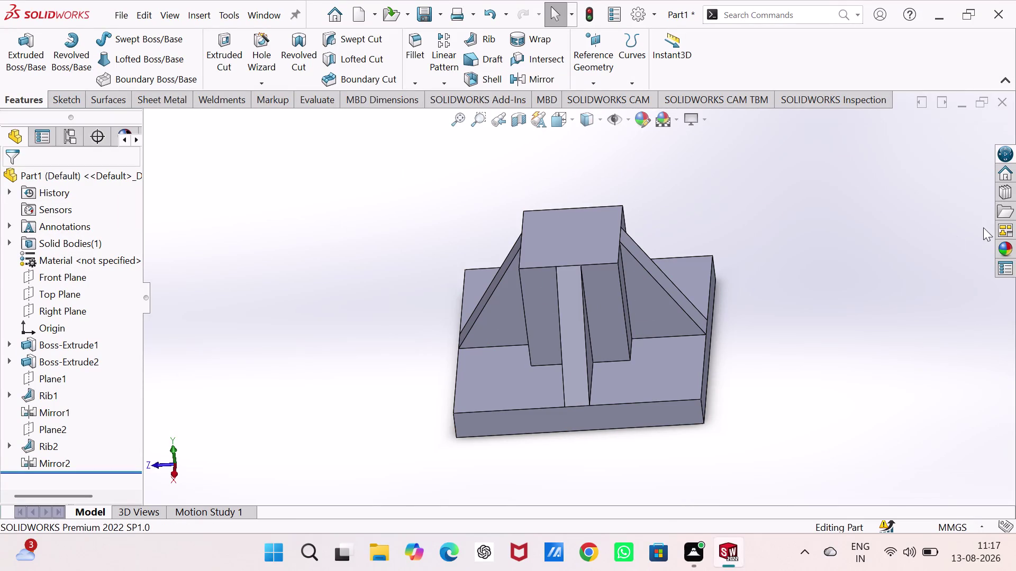
Drag the shiny galvanized metal appearance from Appearances > Metal onto the block and apply it to the whole part.
click(1002, 245)
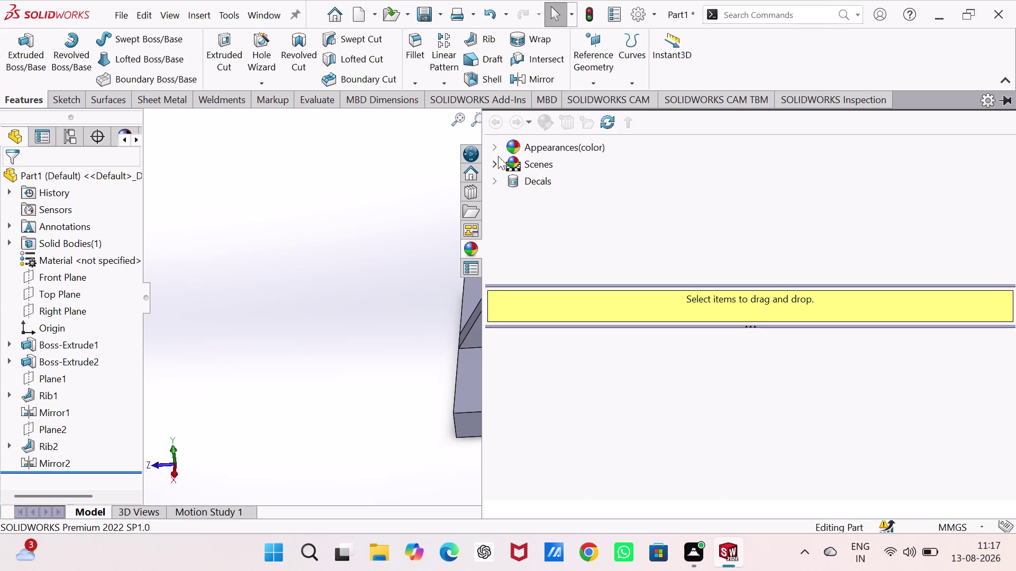
click(496, 147)
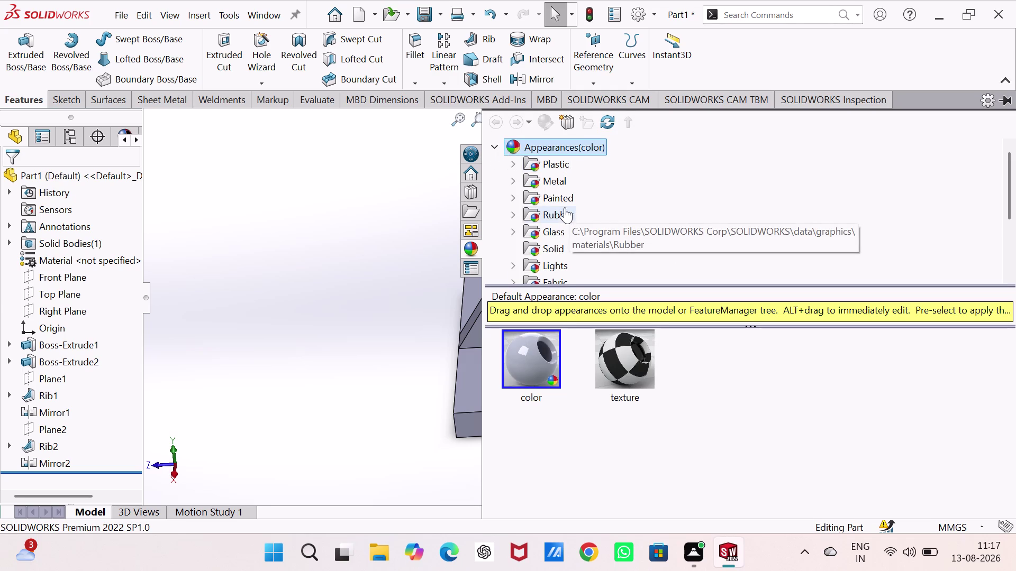
click(560, 186)
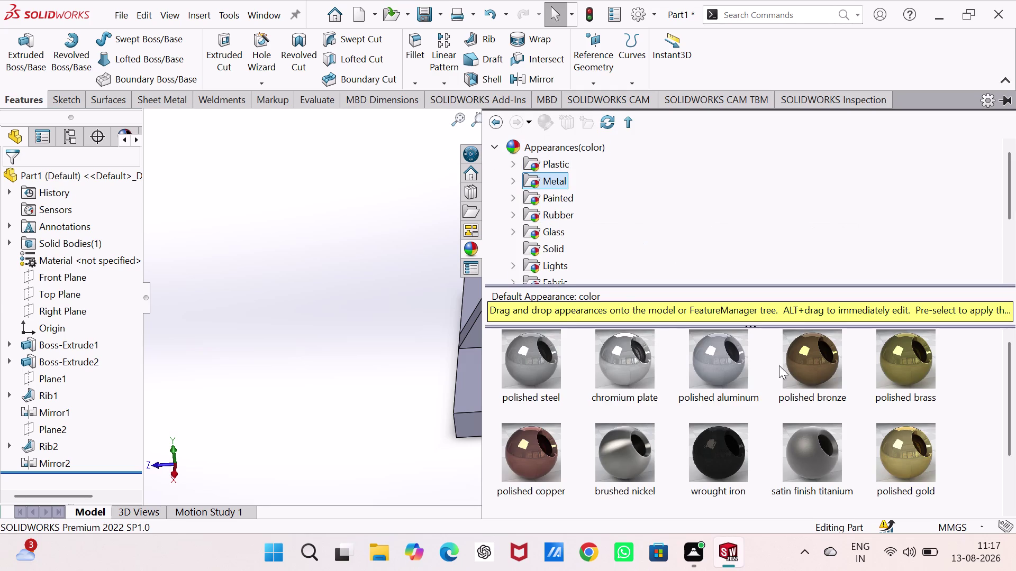
scroll(down, 3)
scroll(down, 3)
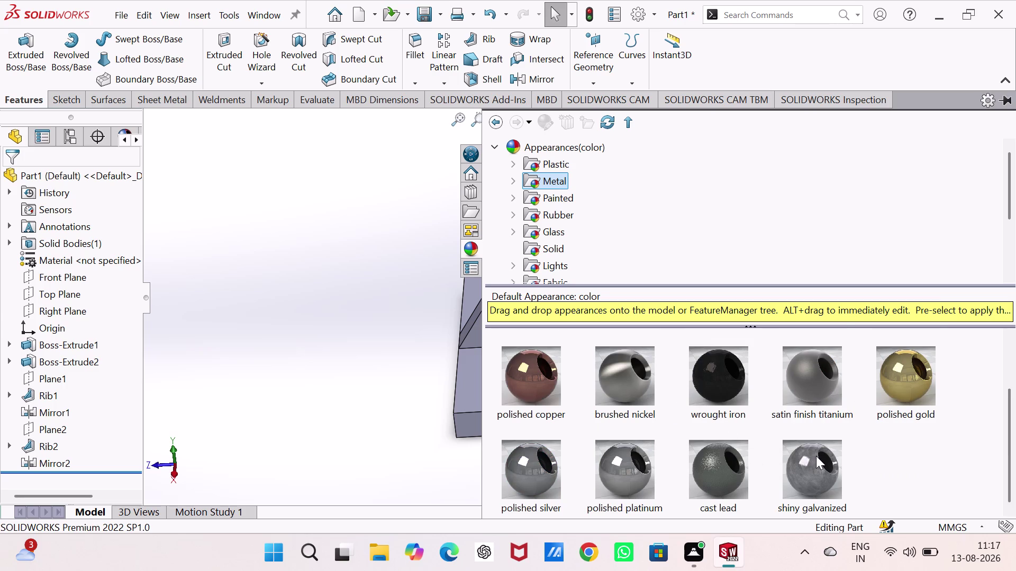
drag(815, 456, 521, 314)
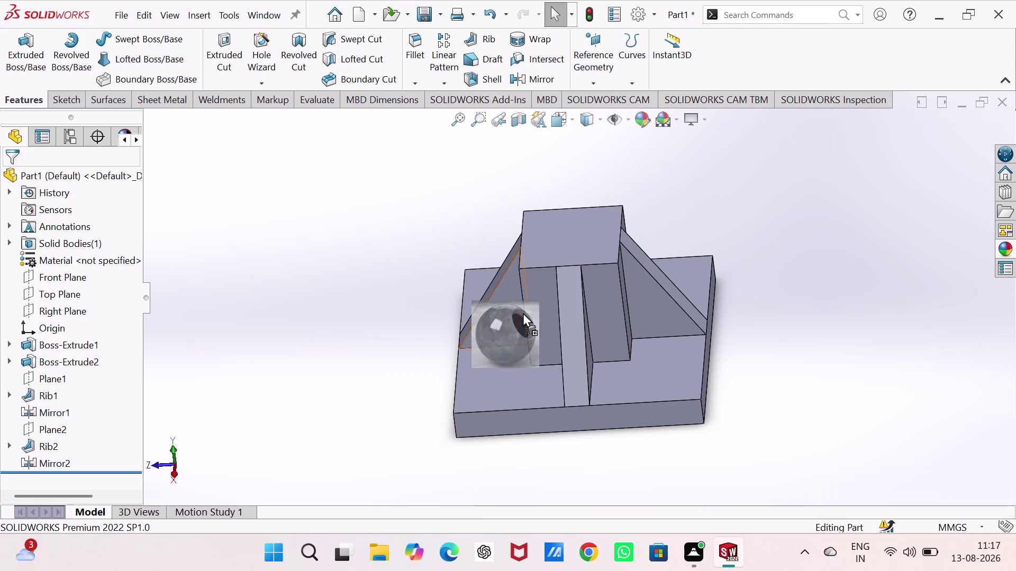
drag(522, 314, 580, 221)
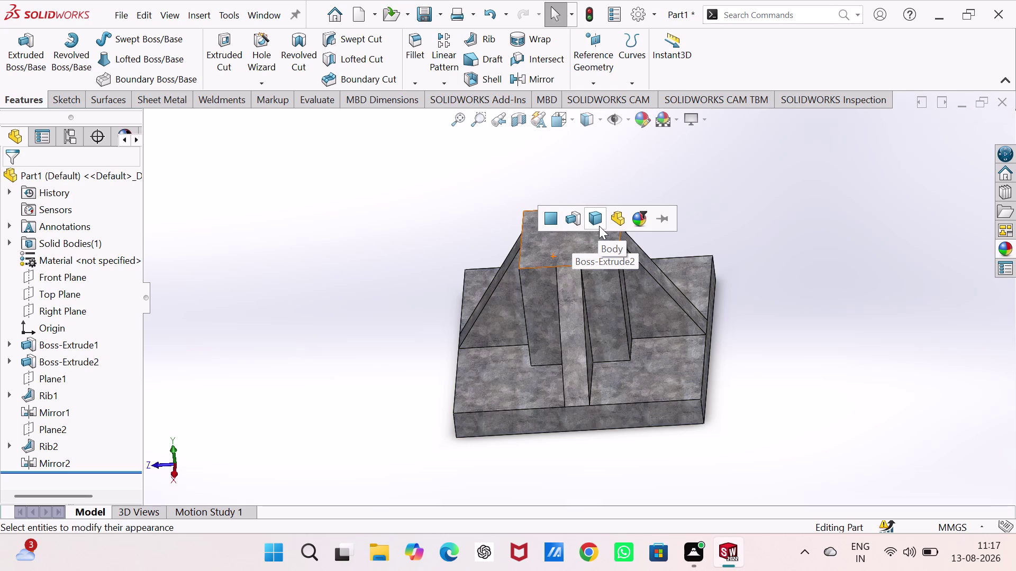
click(599, 226)
click(338, 243)
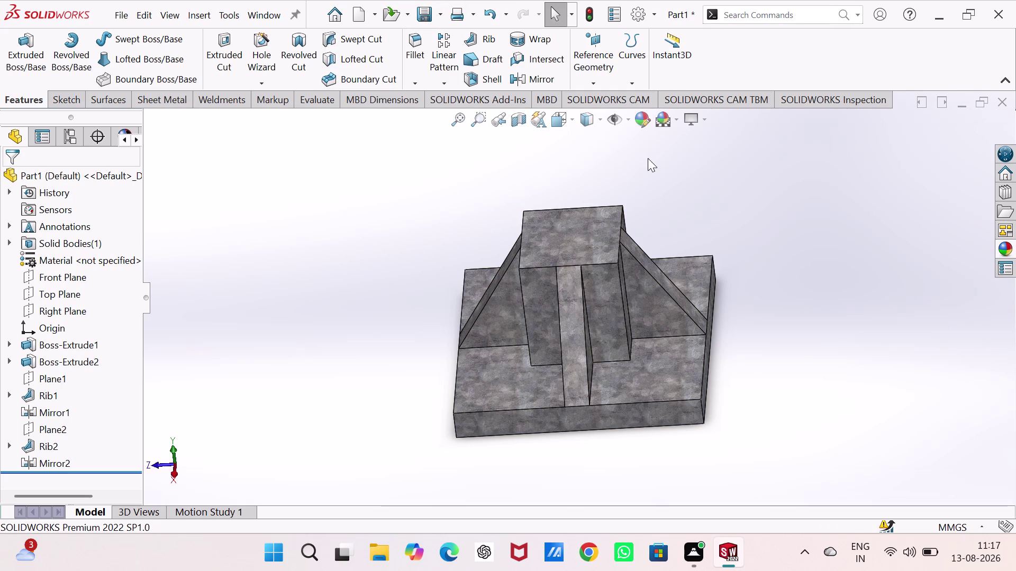
click(638, 117)
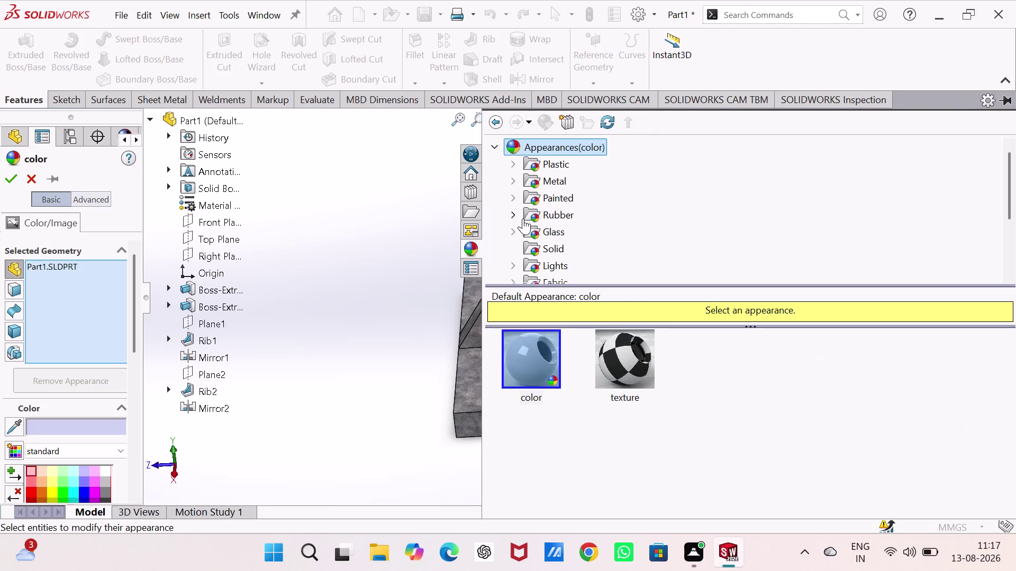
click(53, 483)
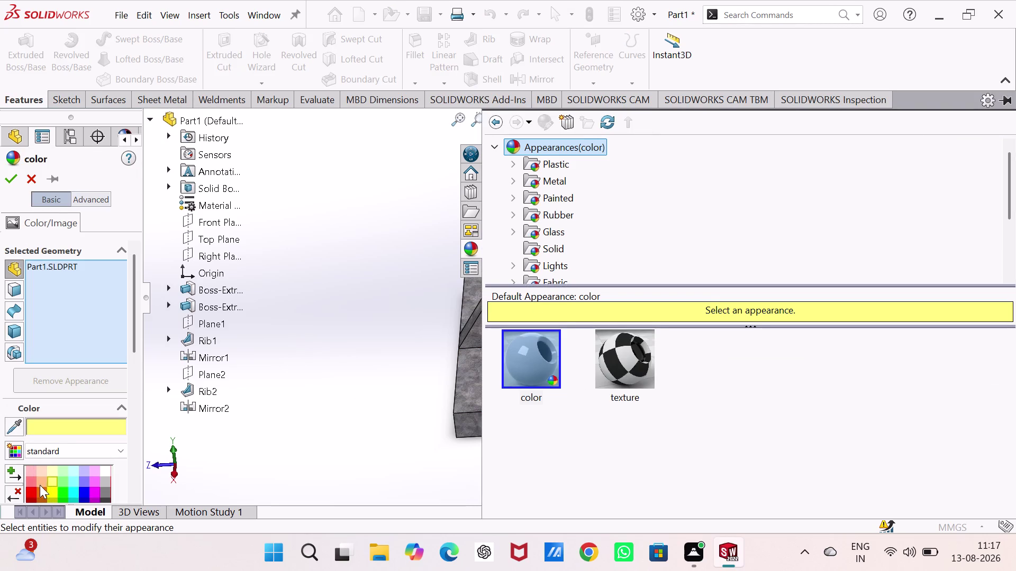
click(40, 493)
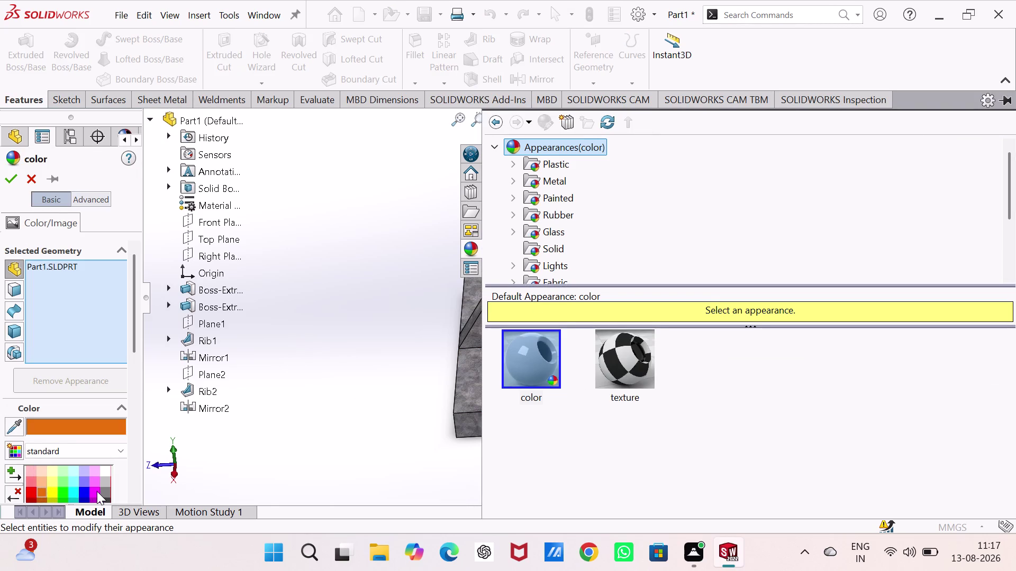
click(97, 492)
click(62, 491)
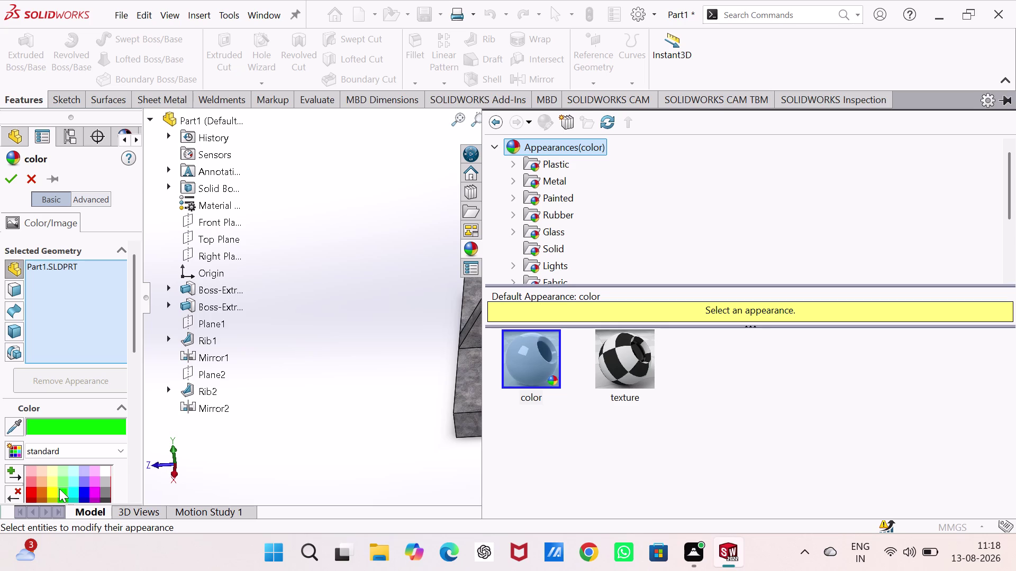
scroll(down, 3)
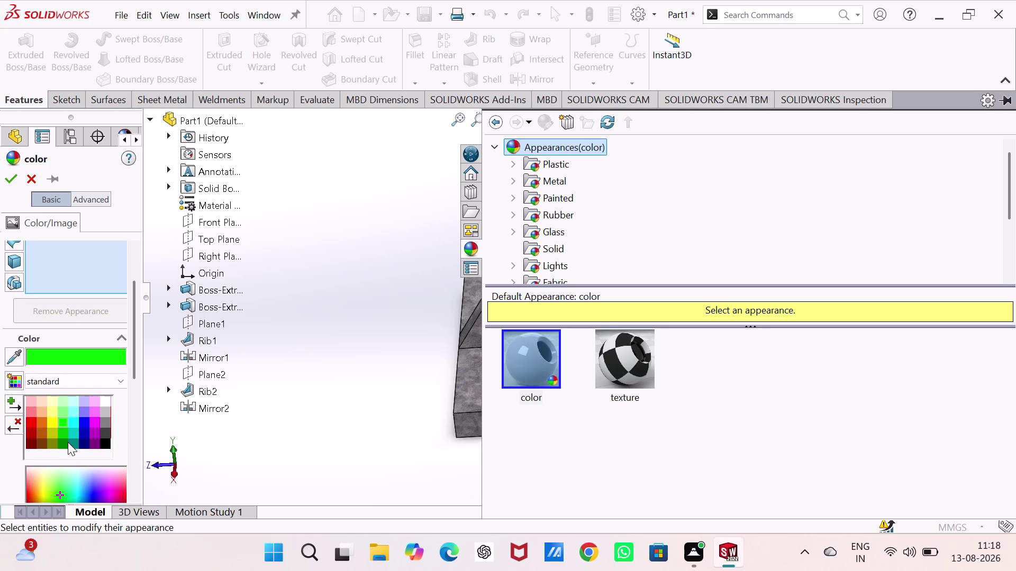
click(49, 435)
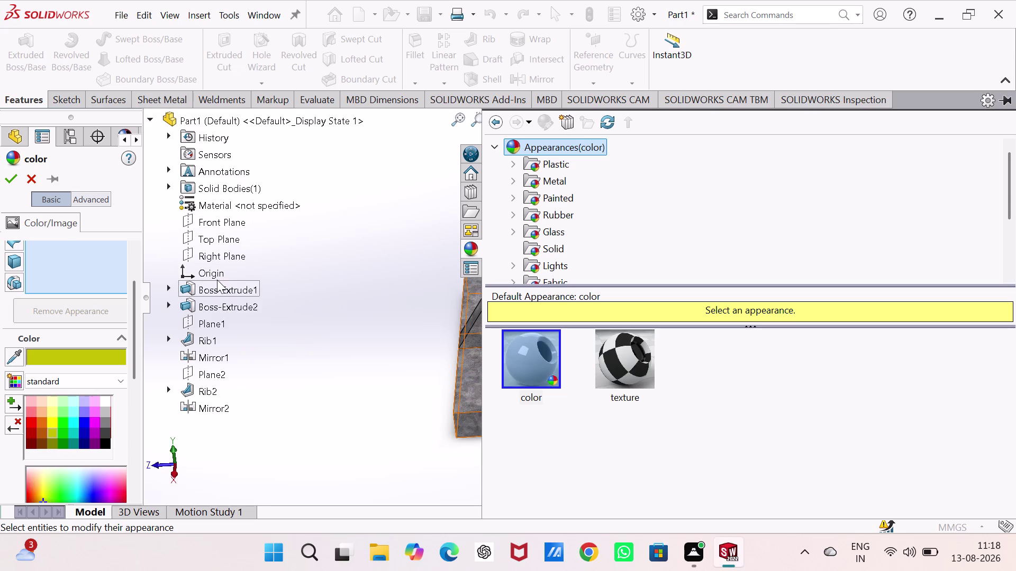
click(206, 120)
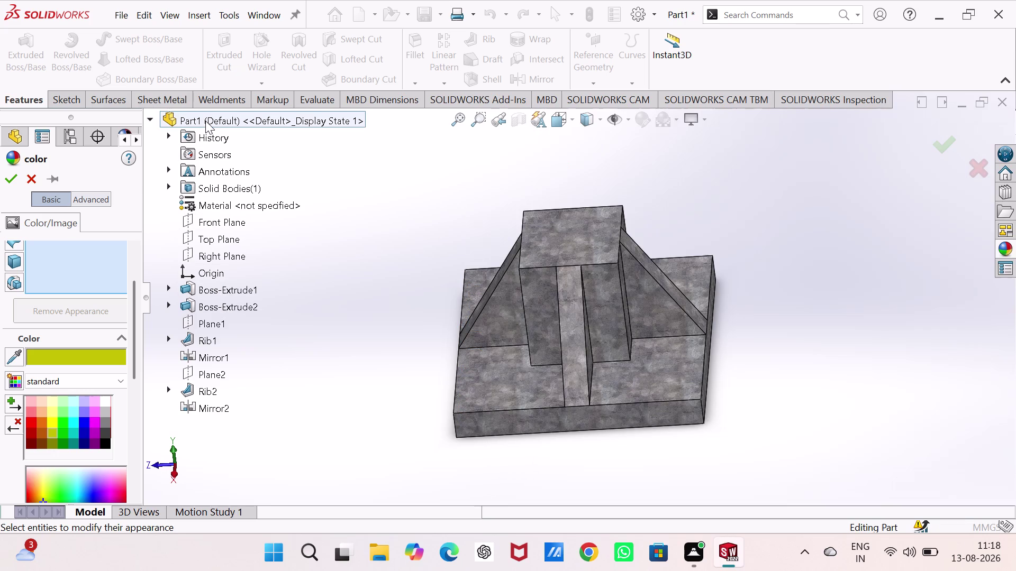
click(9, 181)
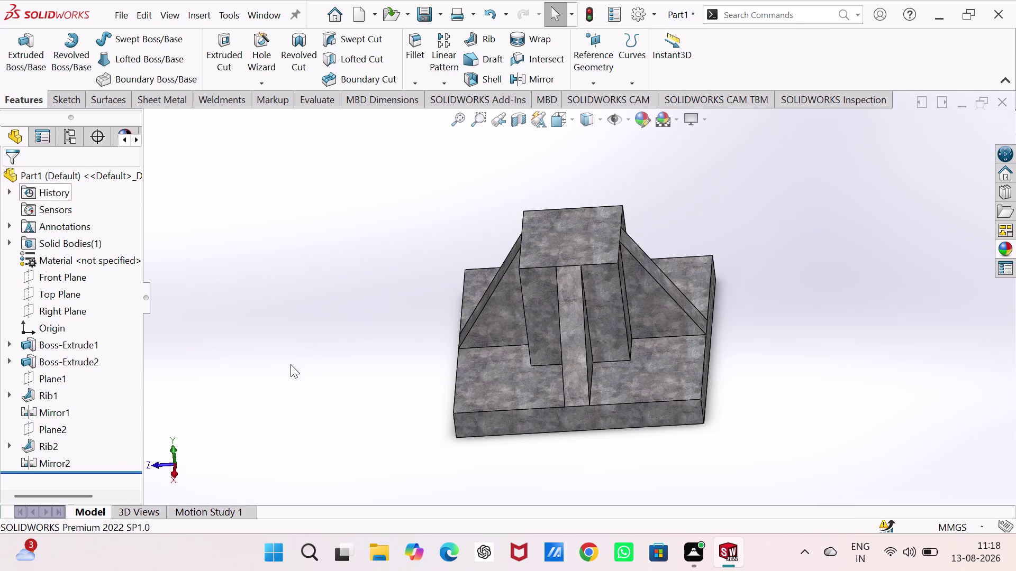
scroll(down, 3)
scroll(up, 3)
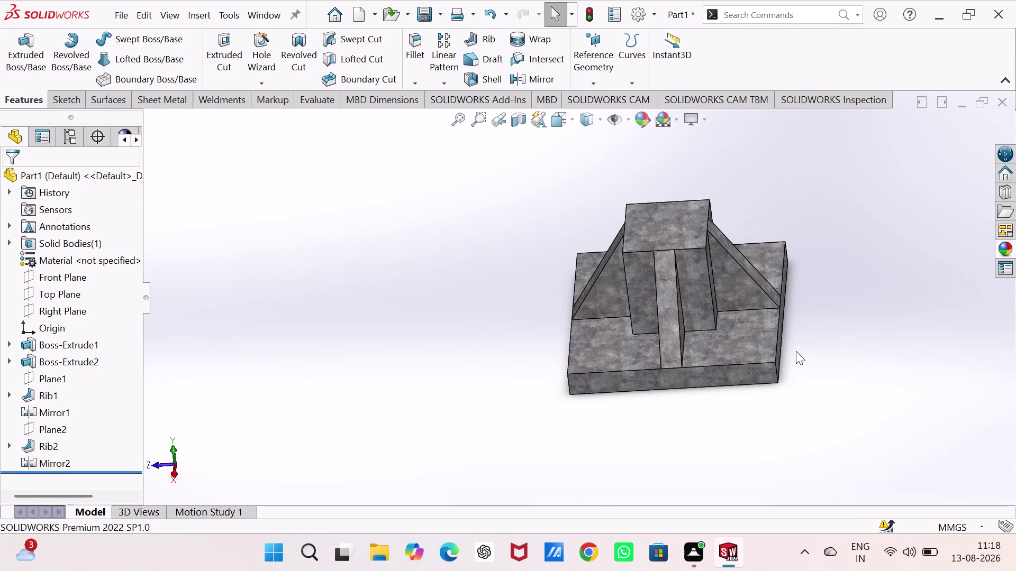
middle_drag(796, 351, 710, 300)
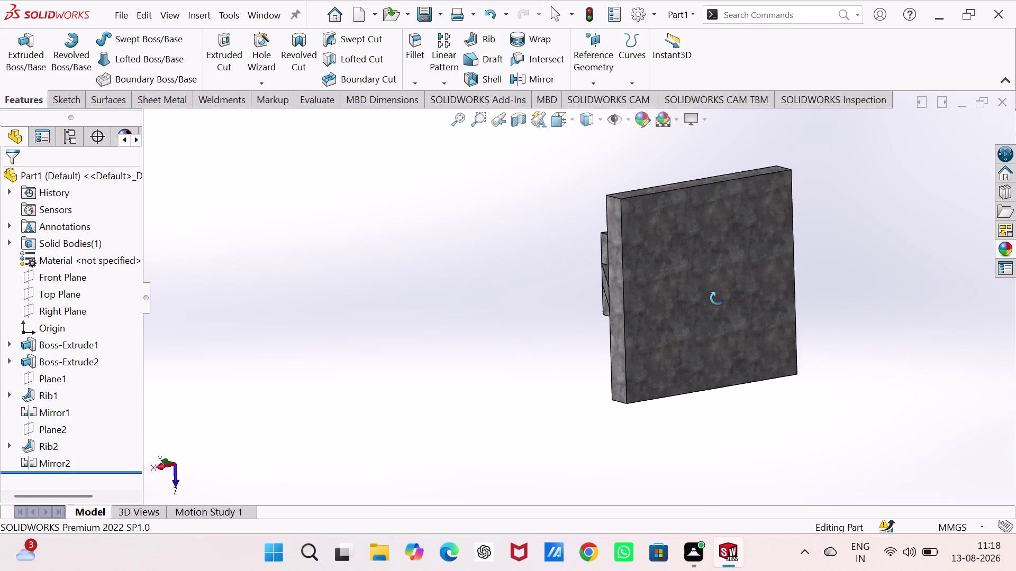
middle_drag(710, 300, 872, 241)
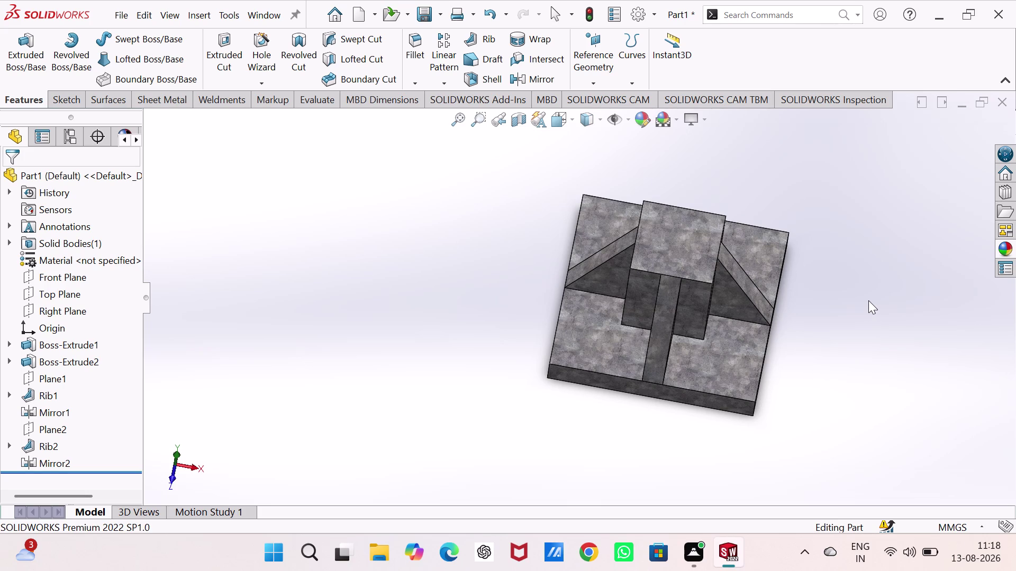
key(ctrl+s)
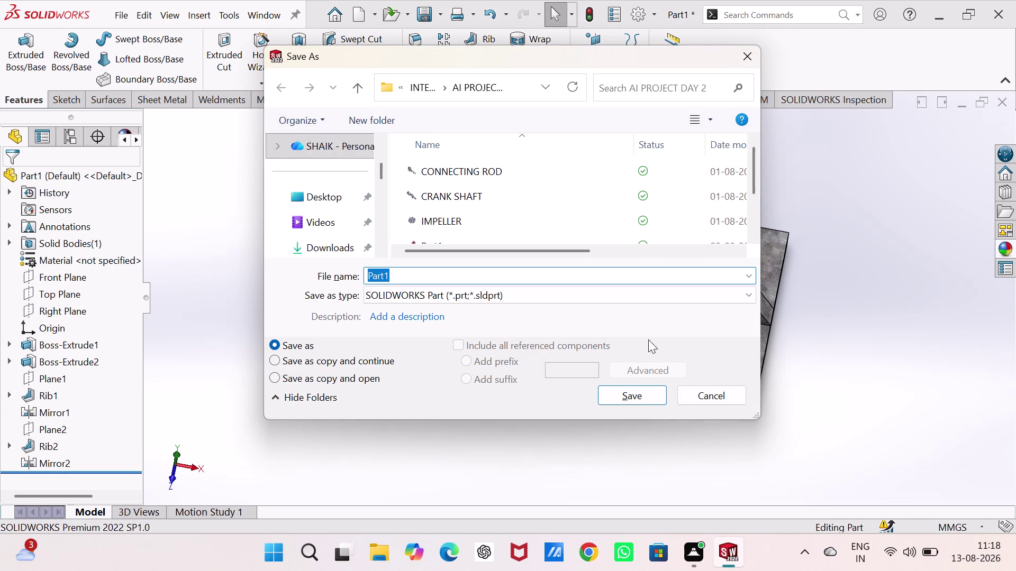
Browse the Save As dialog to the Desktop and create a new folder there.
scroll(down, 3)
scroll(down, 3)
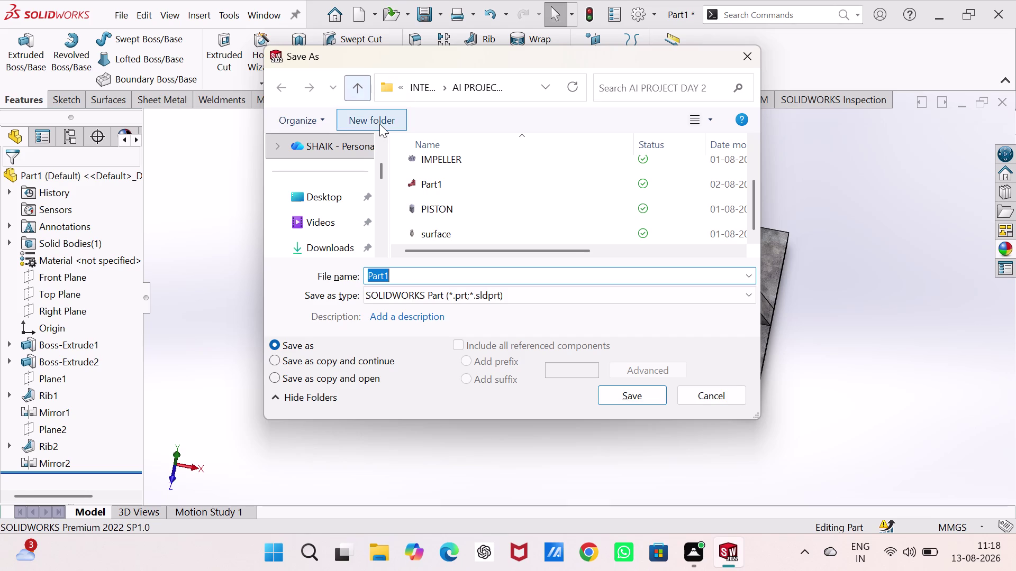
click(310, 194)
scroll(down, 3)
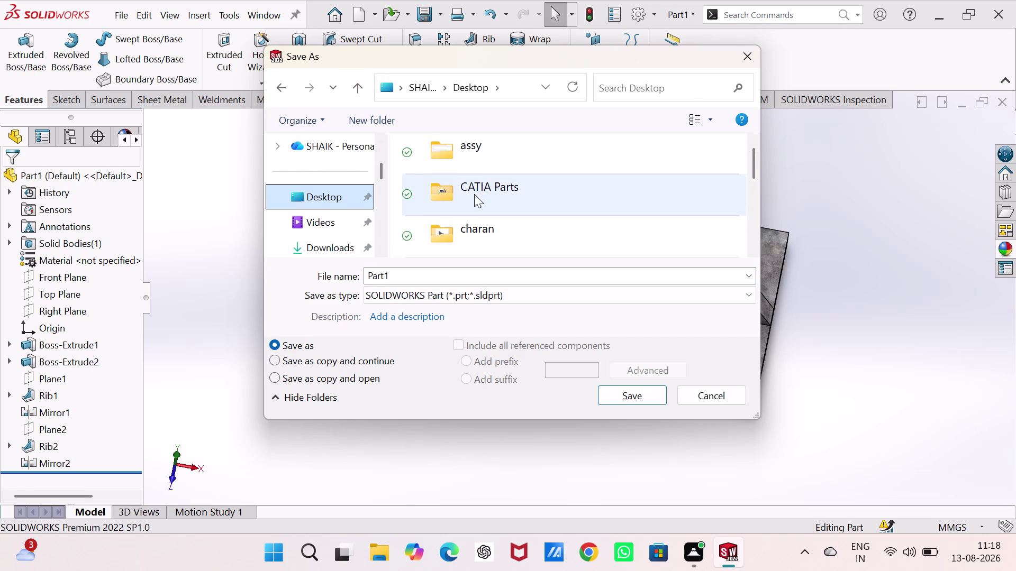
scroll(down, 3)
scroll(down, 3)
scroll(up, 3)
scroll(up, 3)
scroll(up, 3)
click(376, 117)
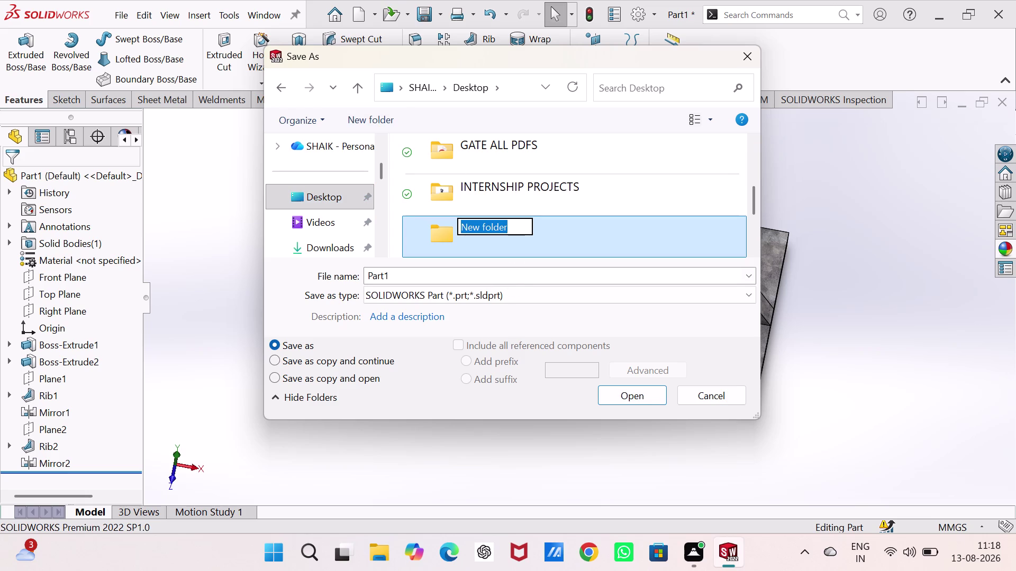
Name the new folder 'INTERN PROJRCTS' and open it as the save location.
text(IN)
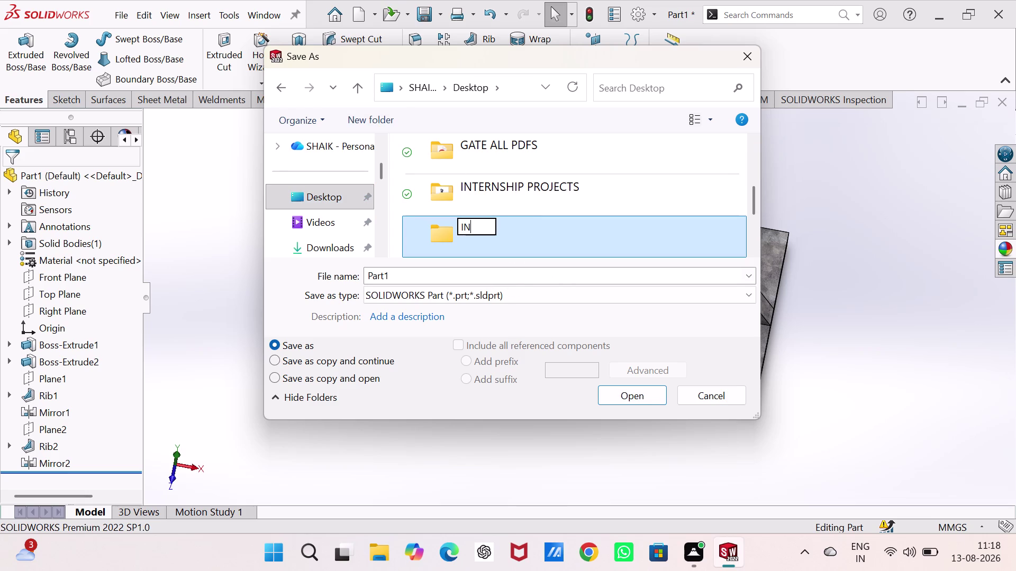
text(TR)
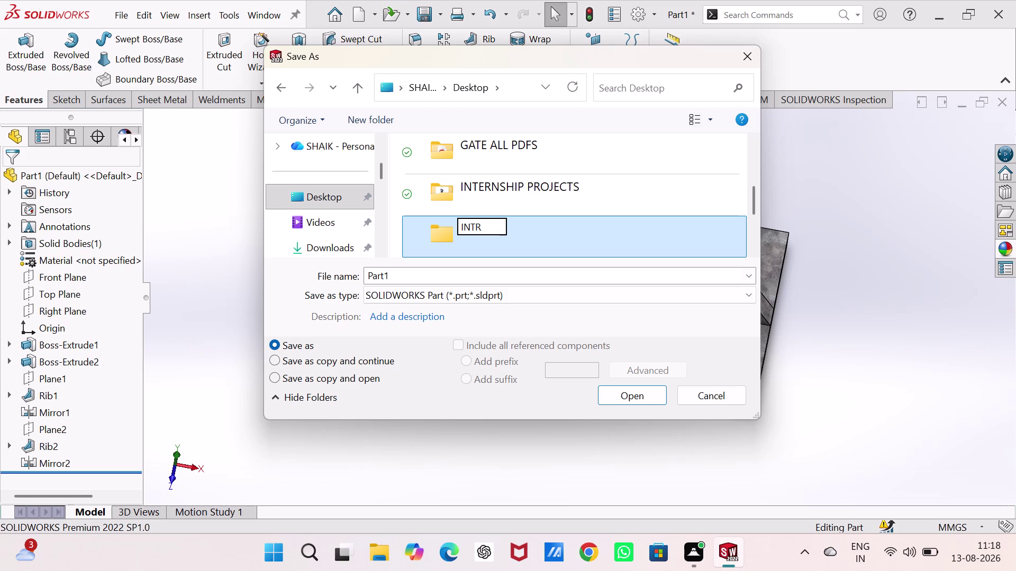
key(BackSpace)
text(ERN)
key(space)
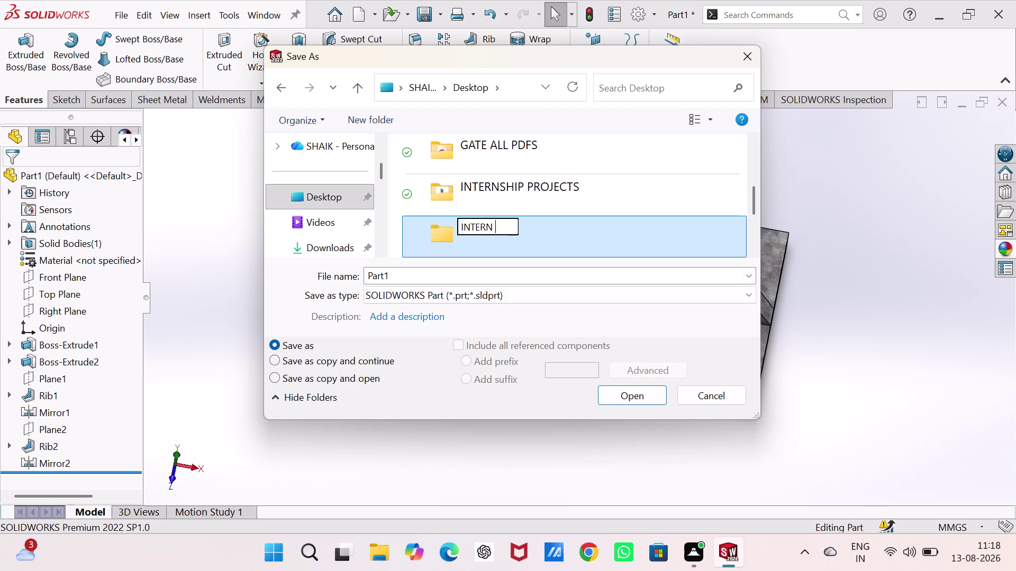
key(p)
text(R)
text(O)
text(JRC)
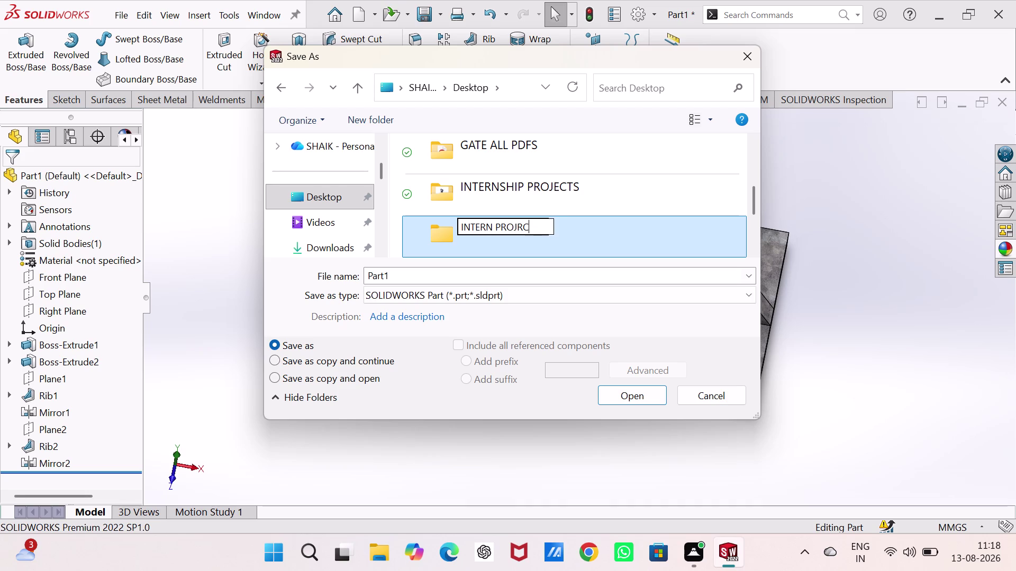
text(TS)
key(Return)
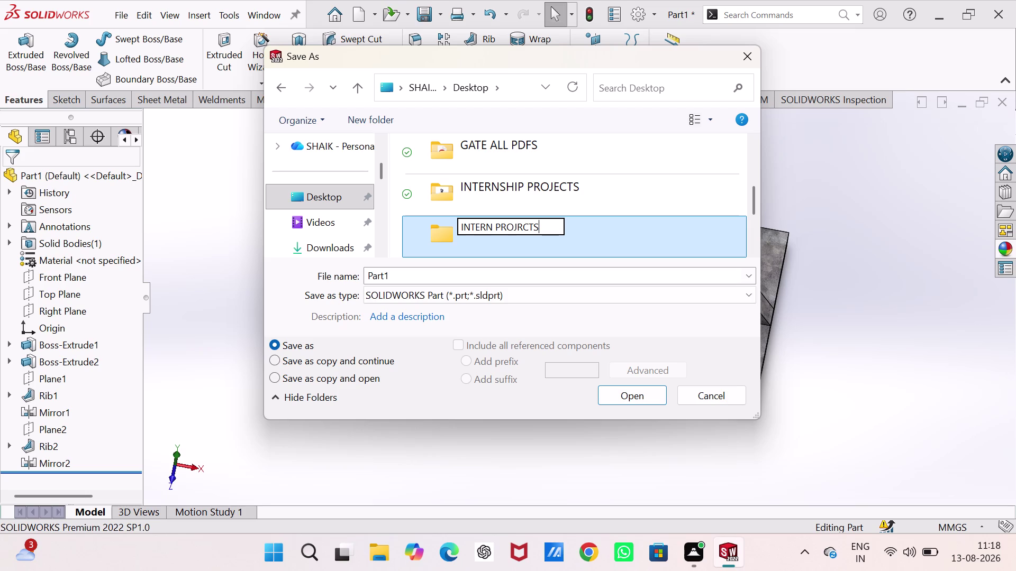
click(648, 399)
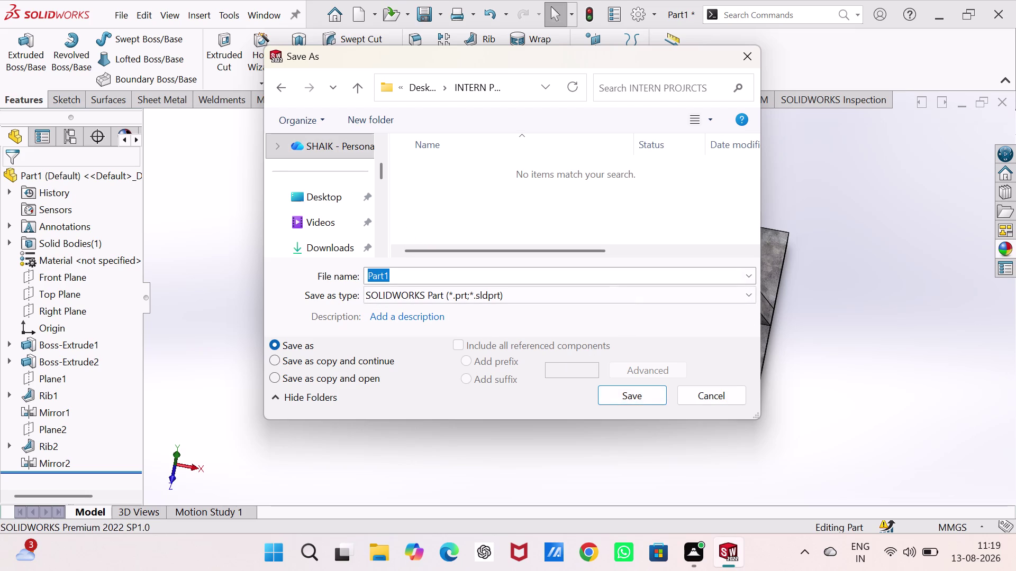
Select and clear the existing file name in the Save As dialog.
text(T)
text(A)
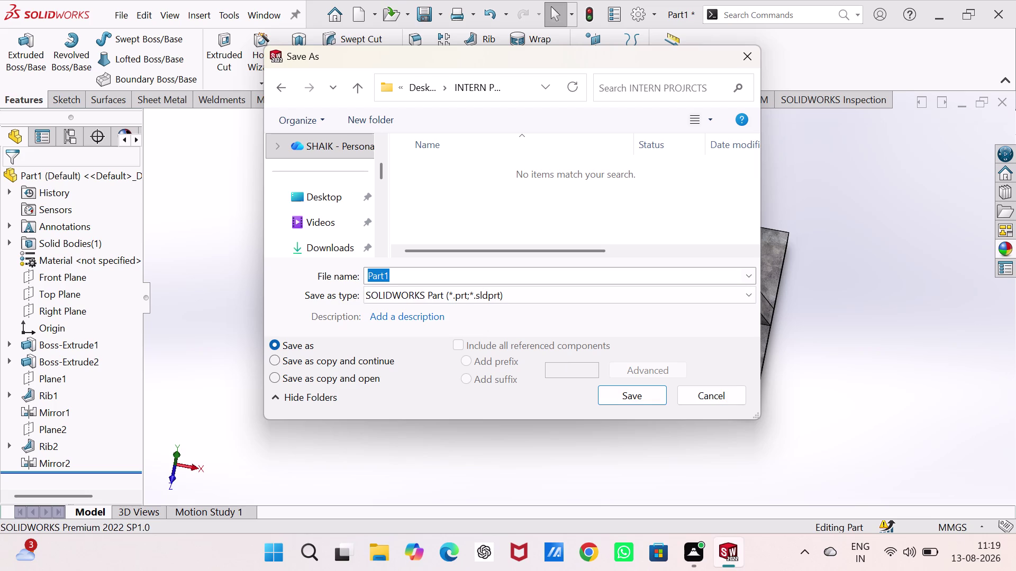
key(BackSpace)
double_click(458, 274)
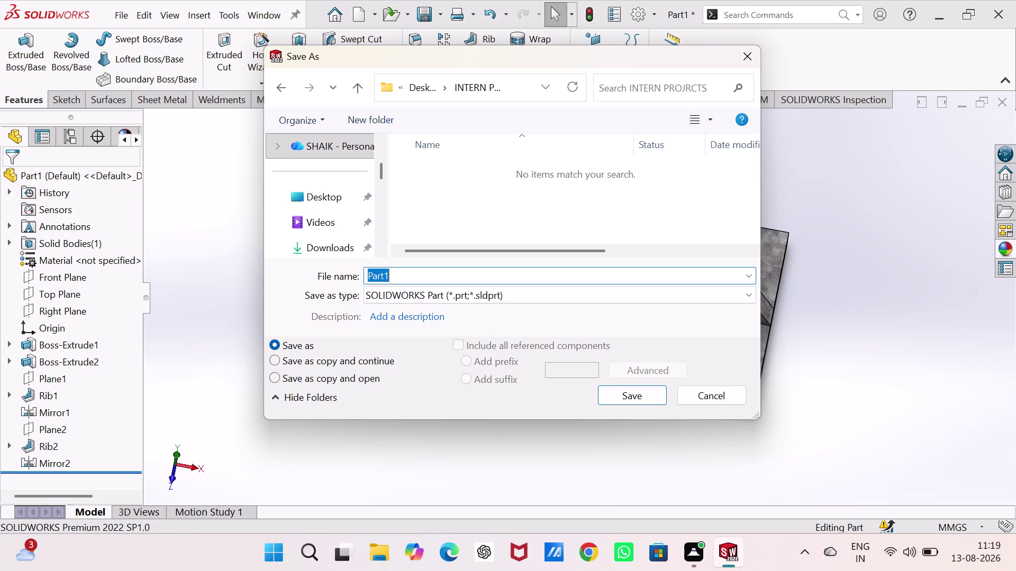
double_click(433, 278)
key(t)
key(BackSpace)
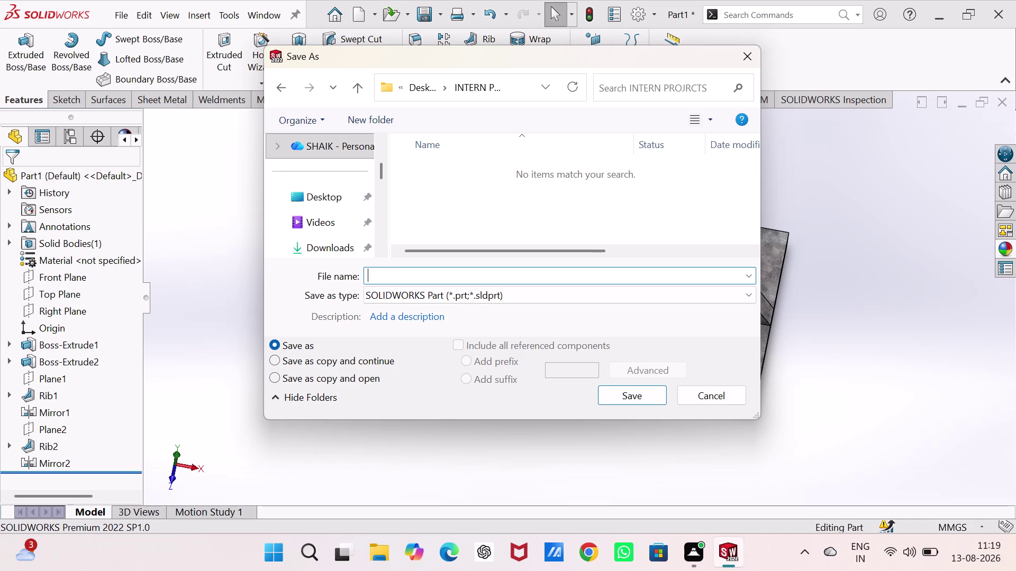
Save the part with the file name 'Tapered mounting block'.
text(Taper)
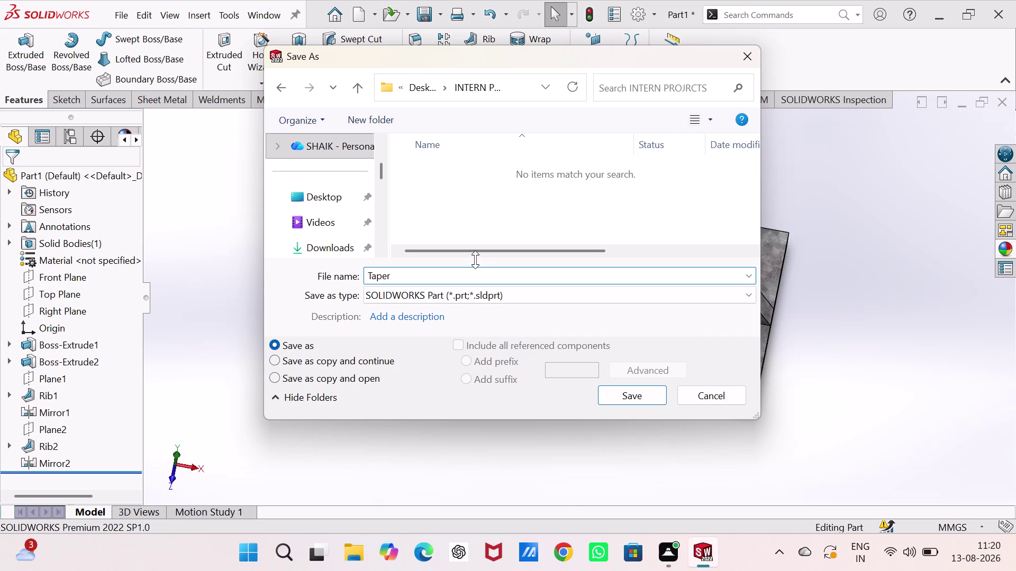
text(ed)
key(space)
text(mounti)
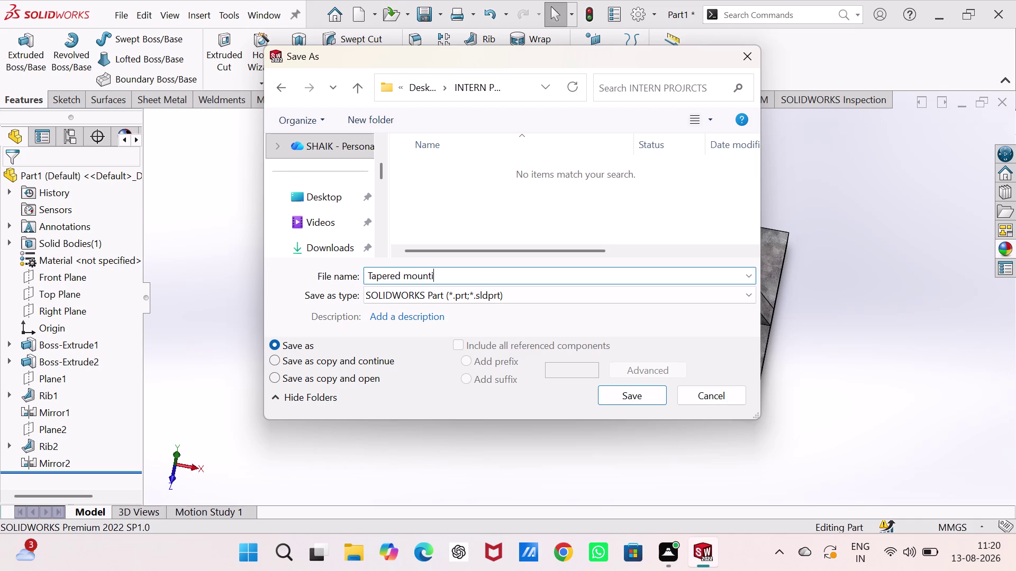
text(ng)
key(space)
text(blo)
text(ck)
key(Return)
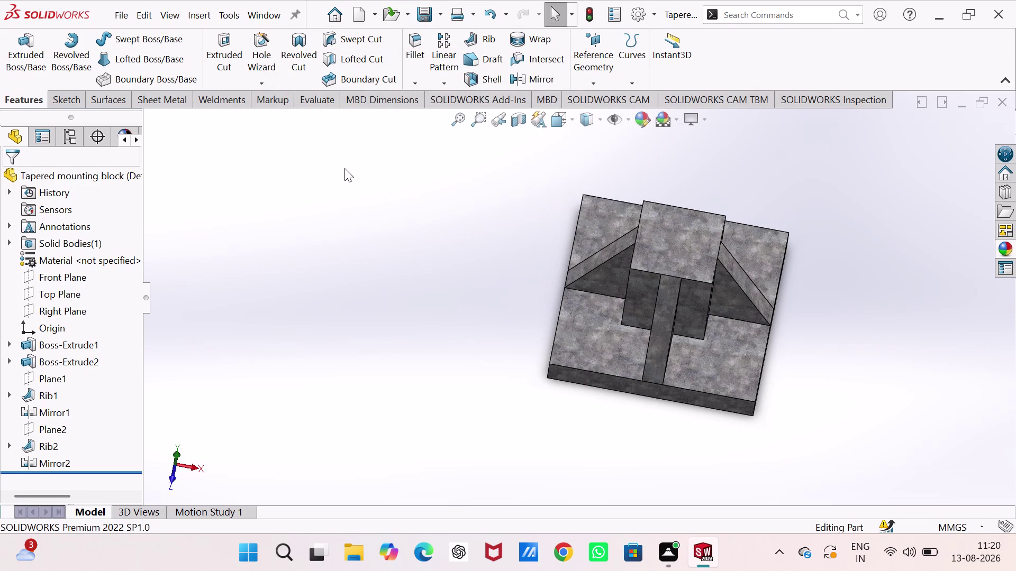
key(ctrl+n)
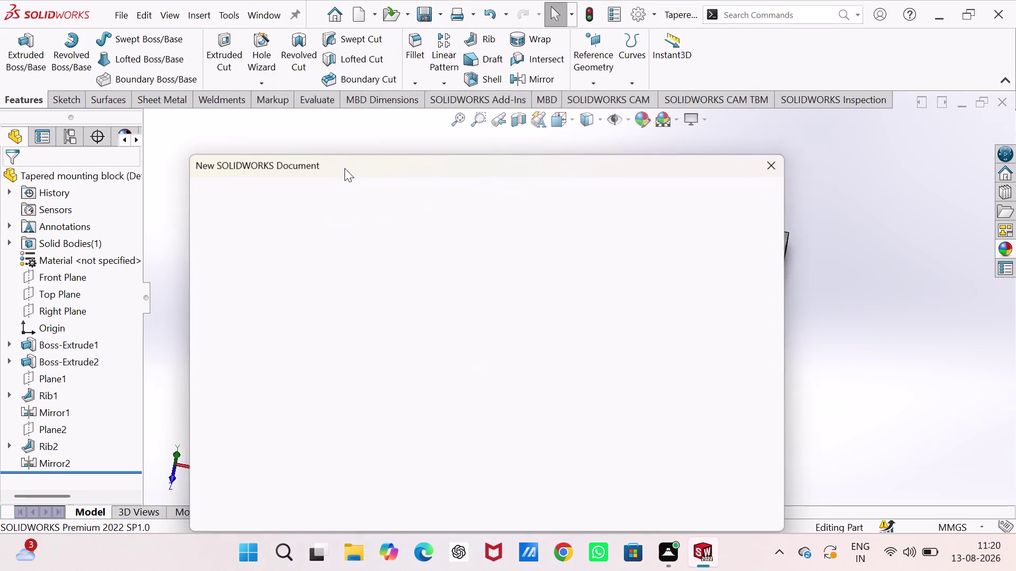
Create a new drawing document on an A3 (ISO) sheet.
click(700, 307)
click(606, 495)
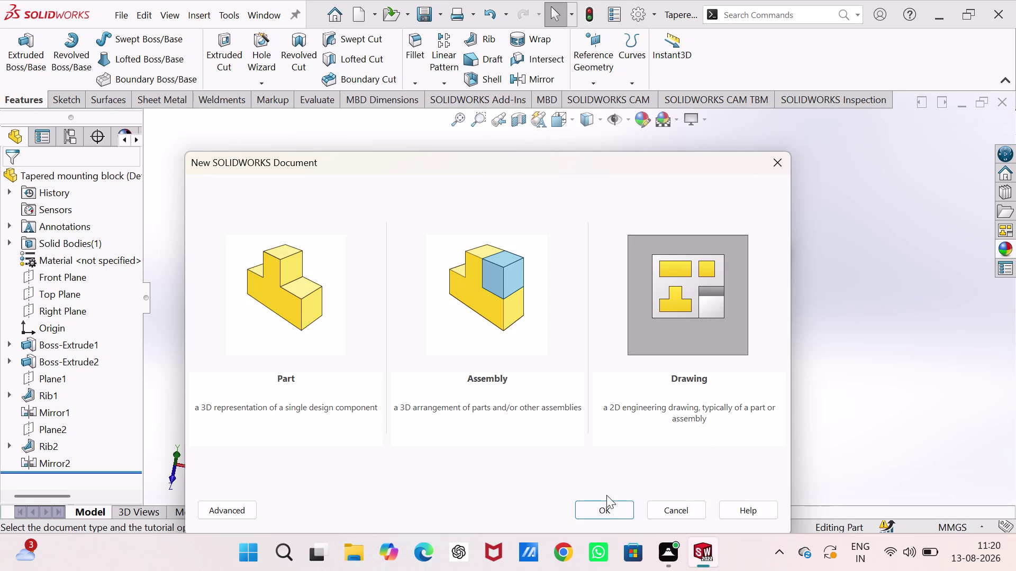
click(611, 511)
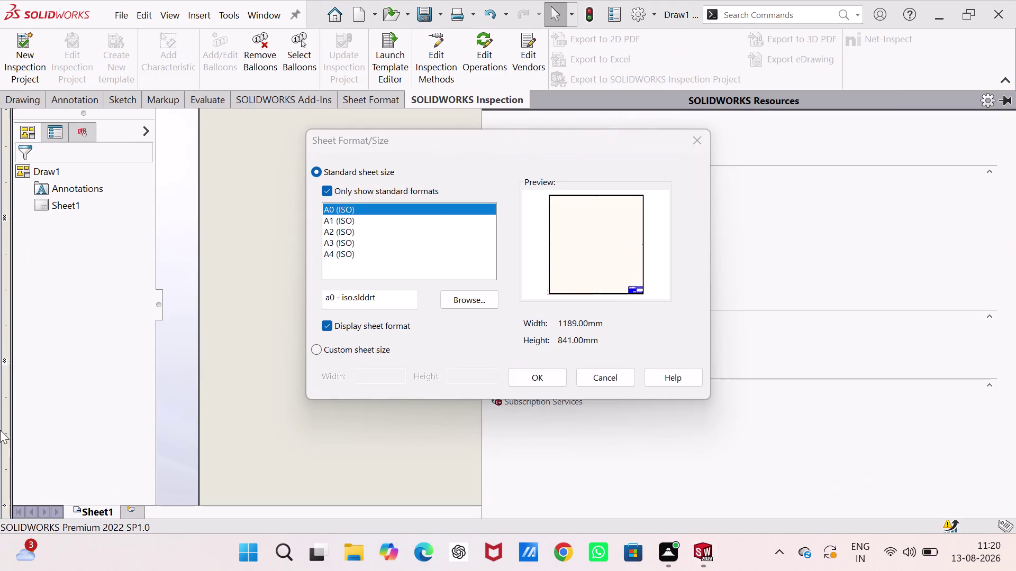
click(349, 238)
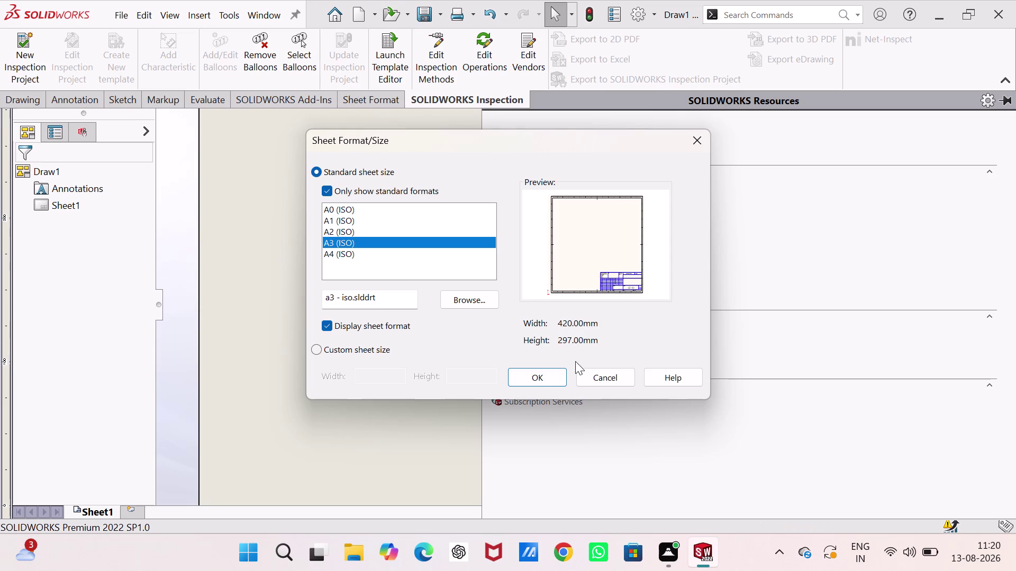
click(537, 372)
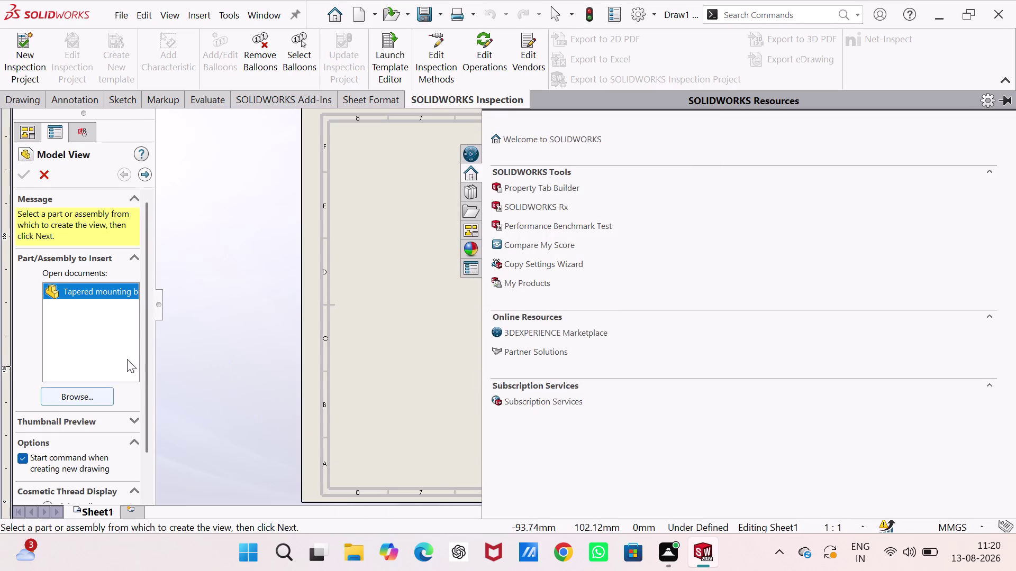
Browse for the Tapered mounting block part file as the model view source.
click(114, 293)
double_click(353, 321)
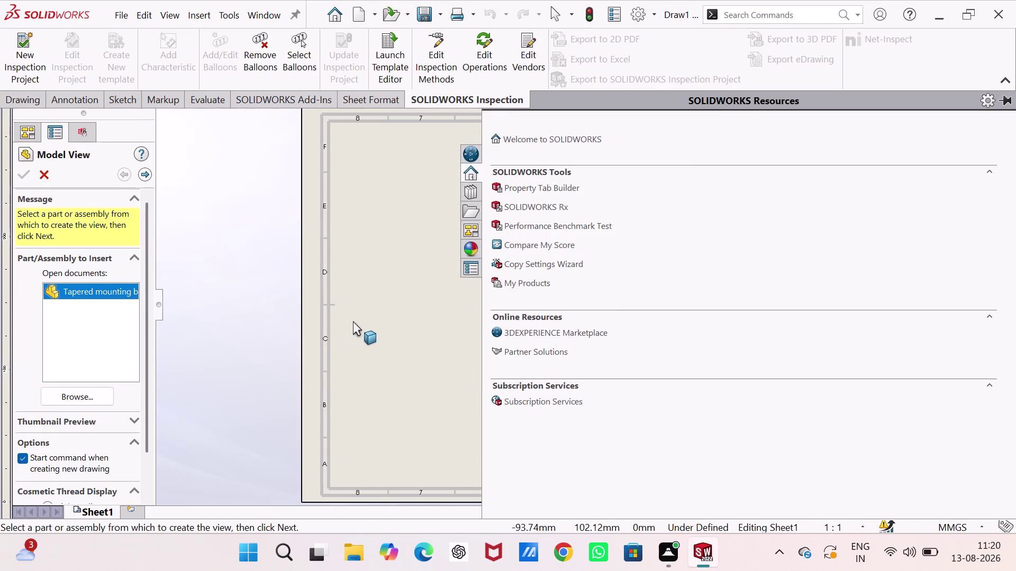
click(608, 283)
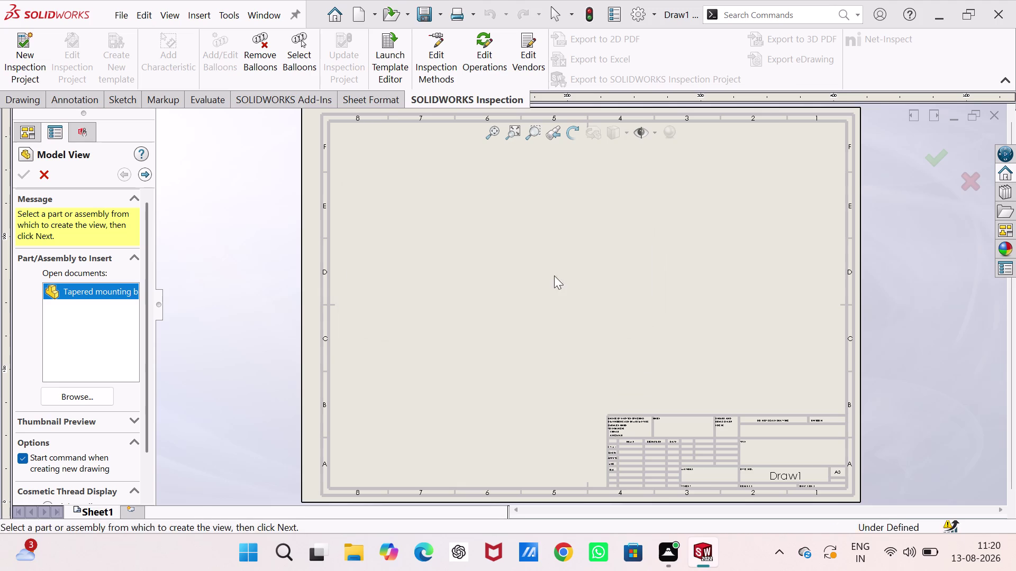
click(69, 288)
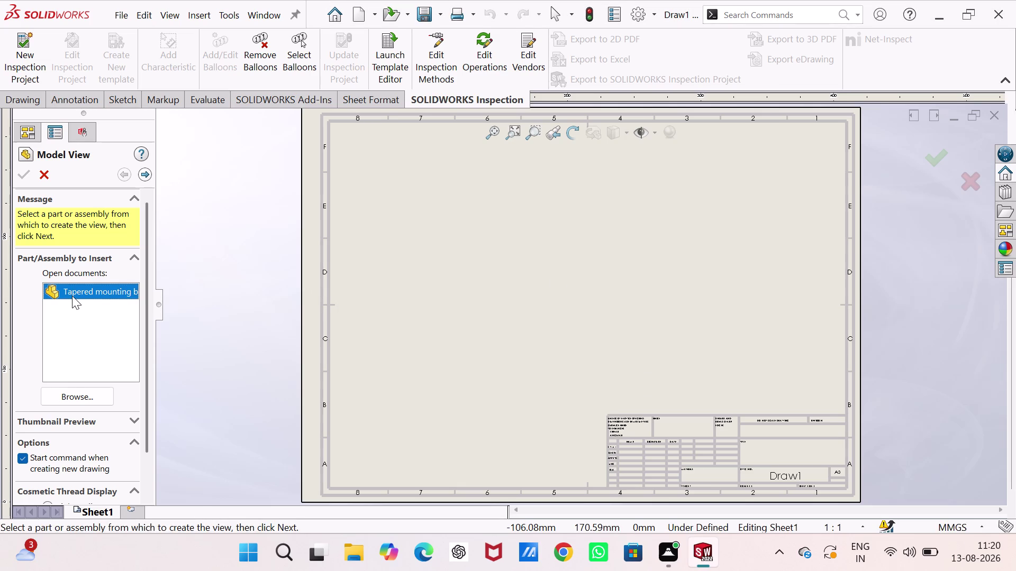
click(71, 399)
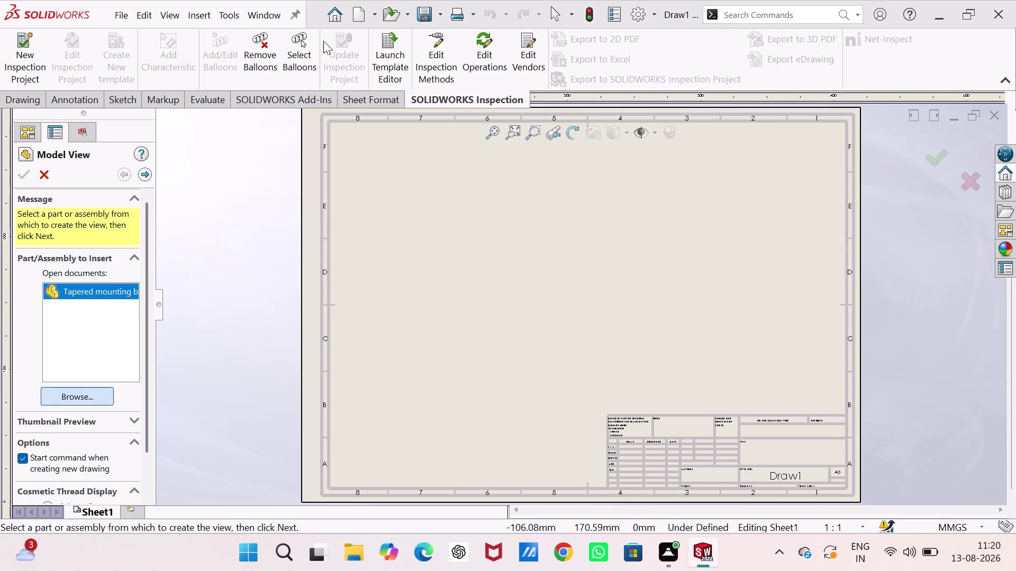
click(425, 173)
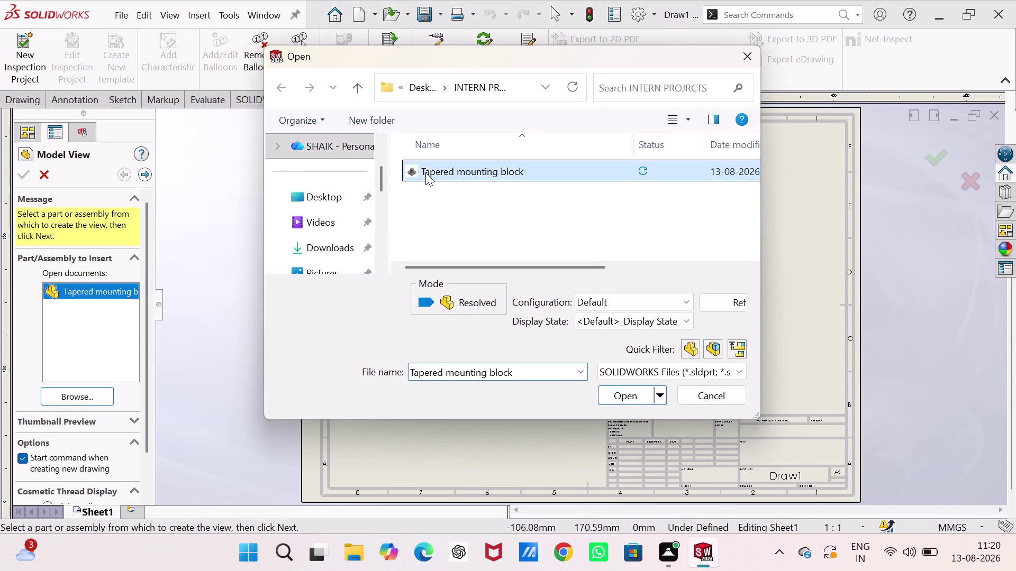
Open the Tapered mounting block part, place its front view, and project a top view above.
click(636, 391)
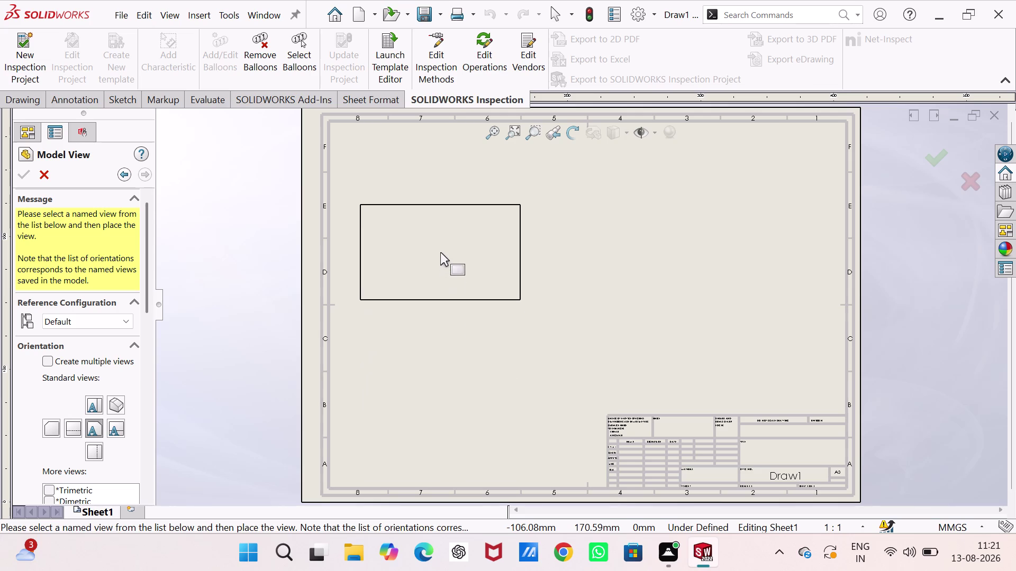
click(444, 230)
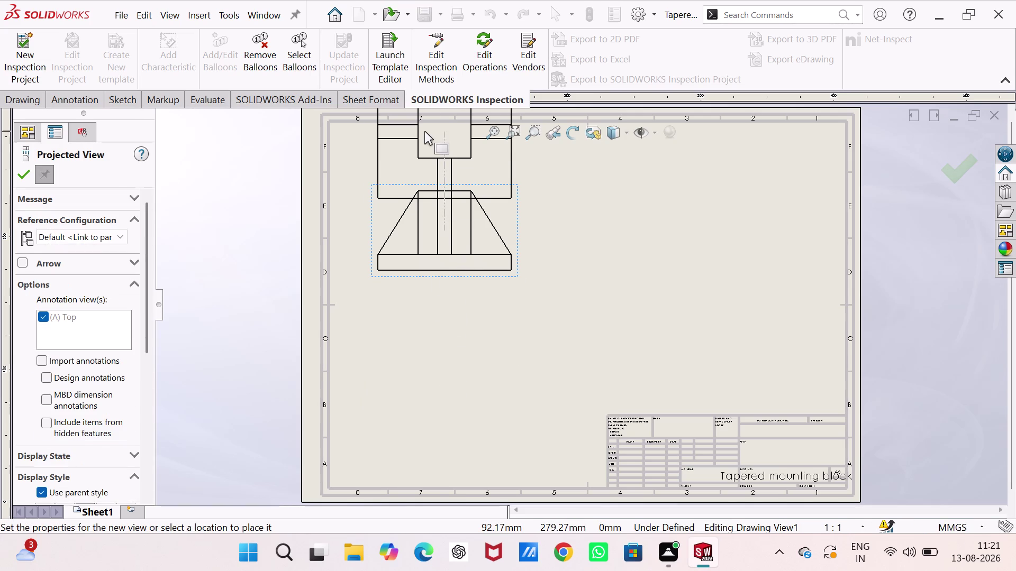
click(424, 129)
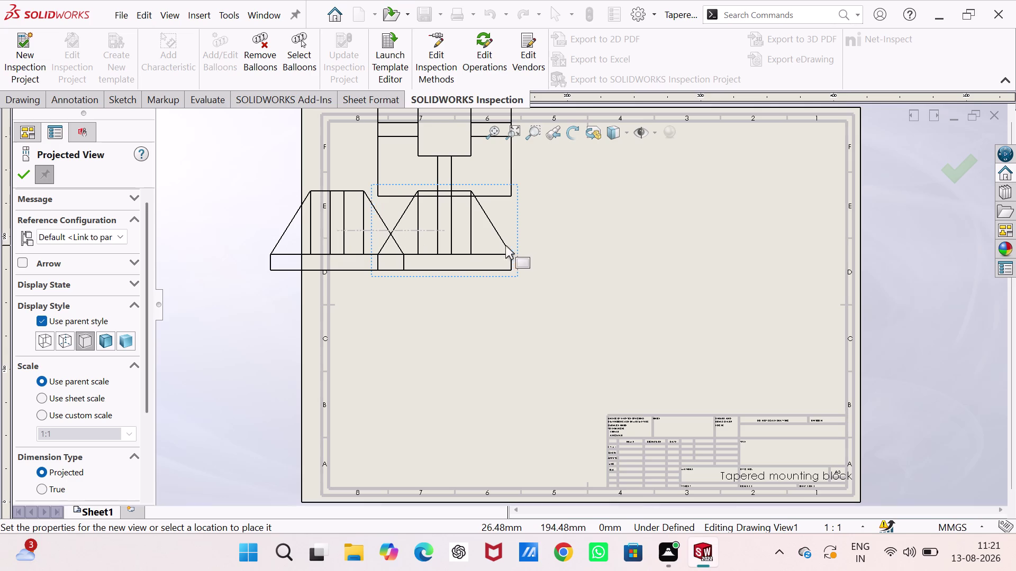
Switch display style to Shaded and place the isometric projected view at upper right.
click(130, 341)
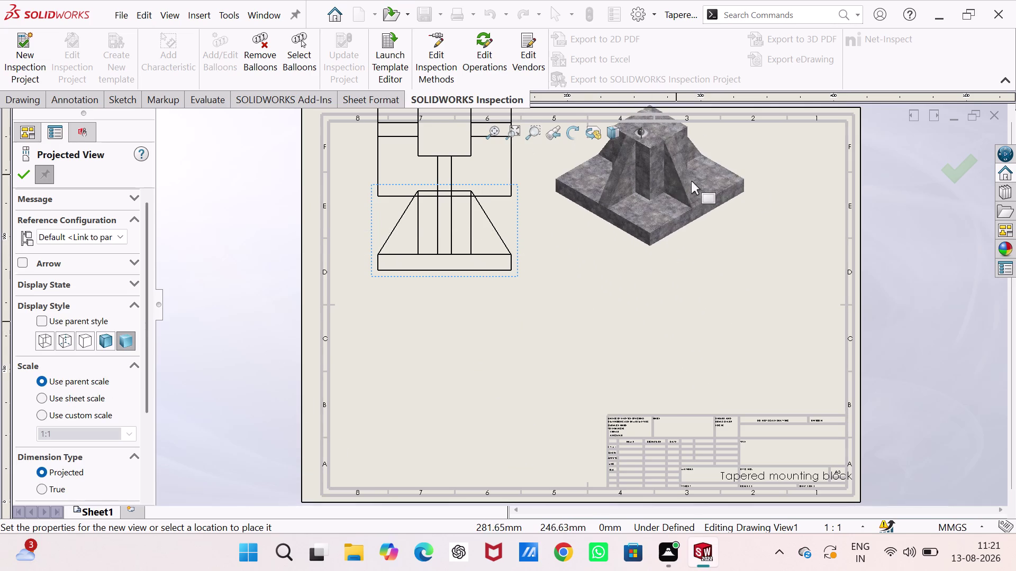
click(749, 218)
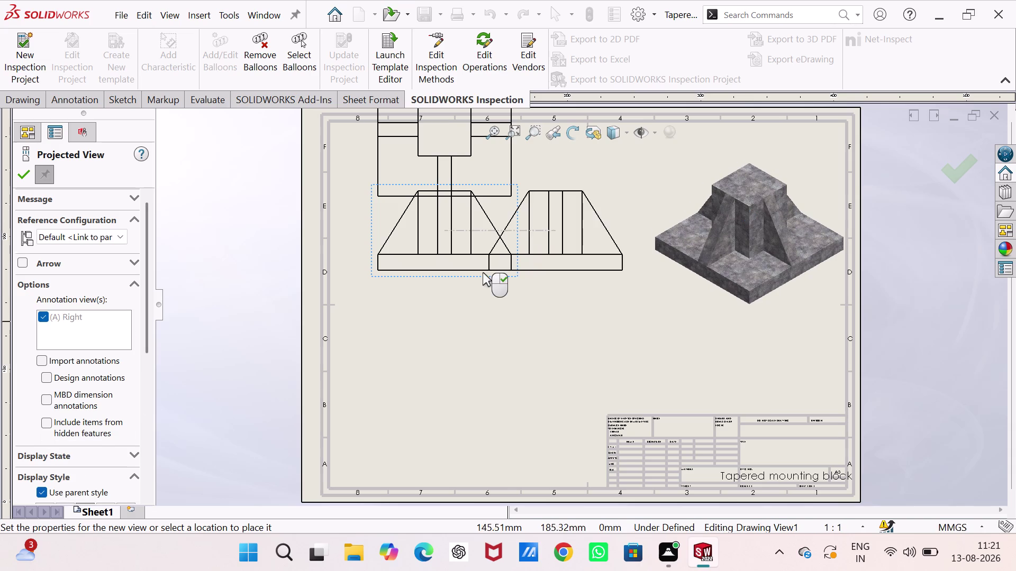
key(Escape)
key(Escape)
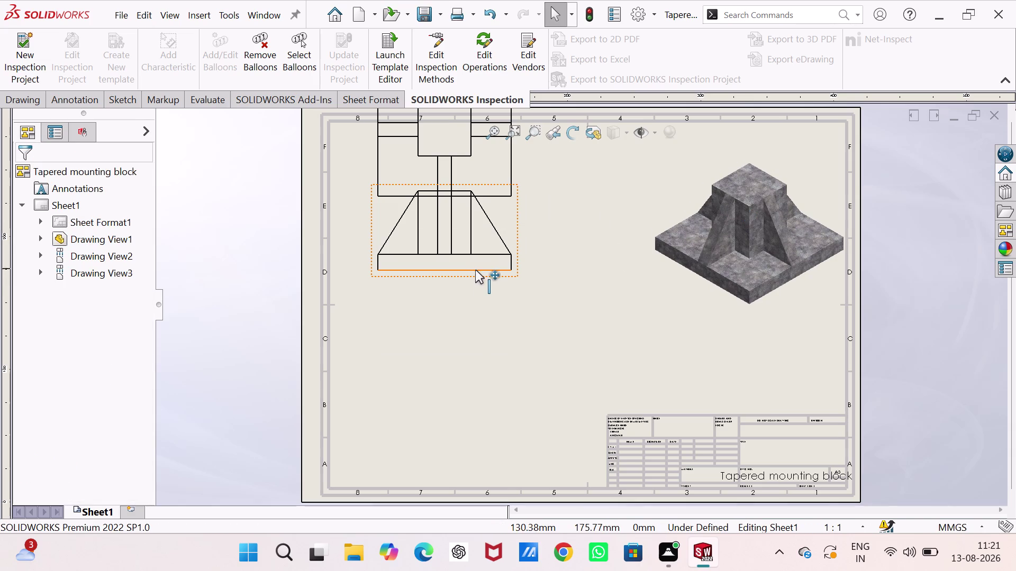
Move the front view down, the top view above it, and the isometric view slightly left.
drag(476, 274, 476, 425)
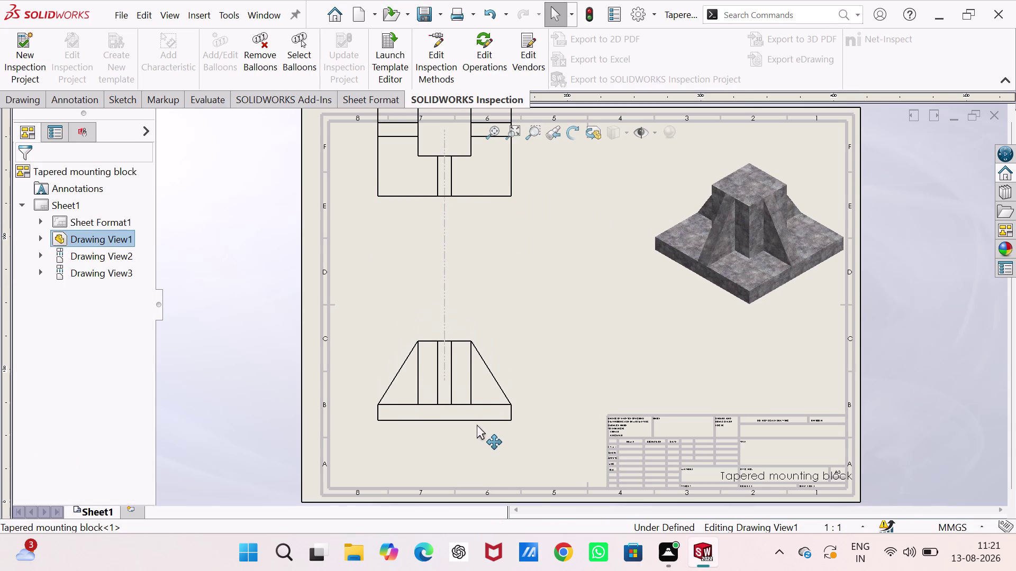
drag(477, 425, 477, 432)
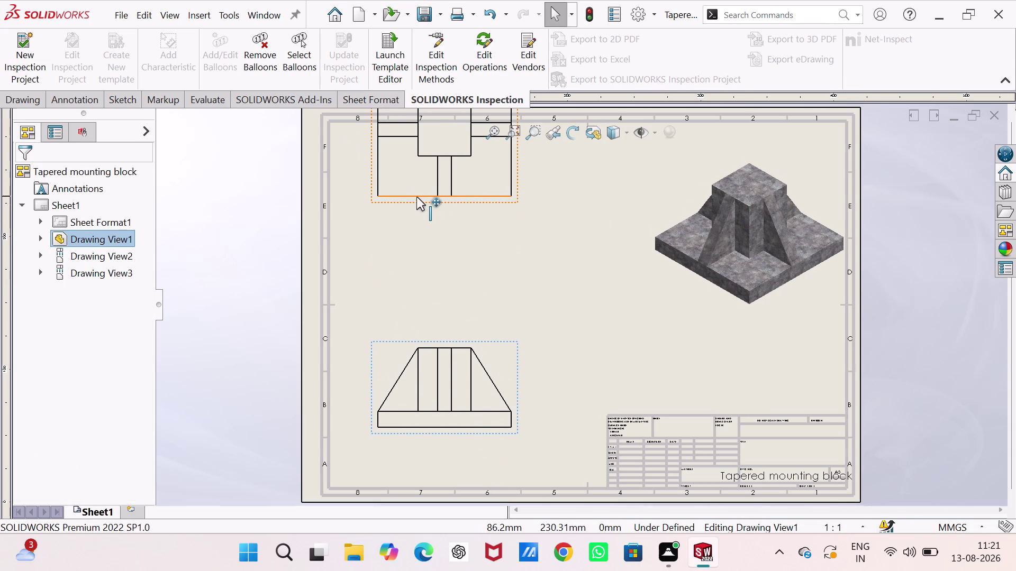
drag(417, 197, 410, 303)
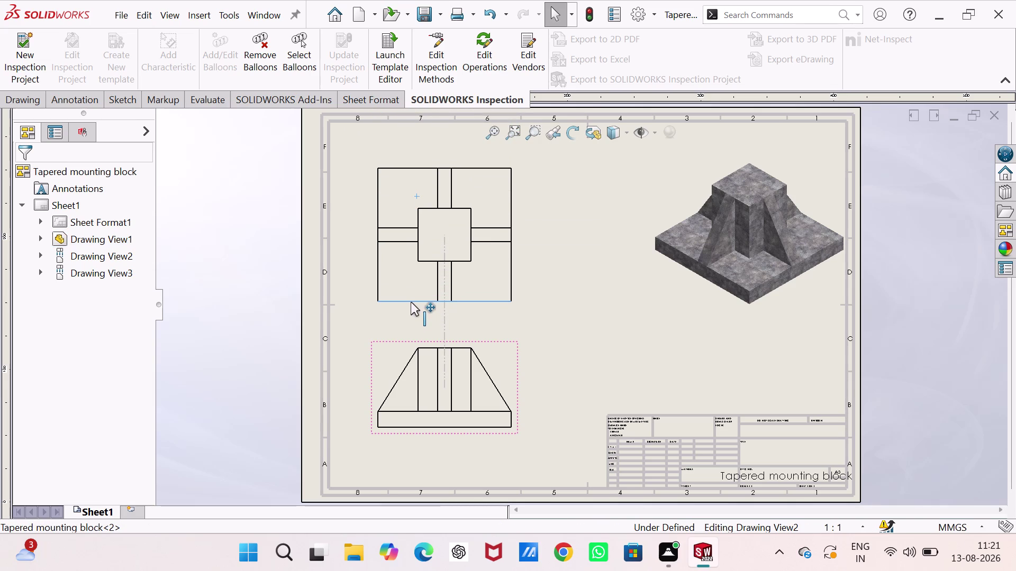
drag(411, 302, 407, 286)
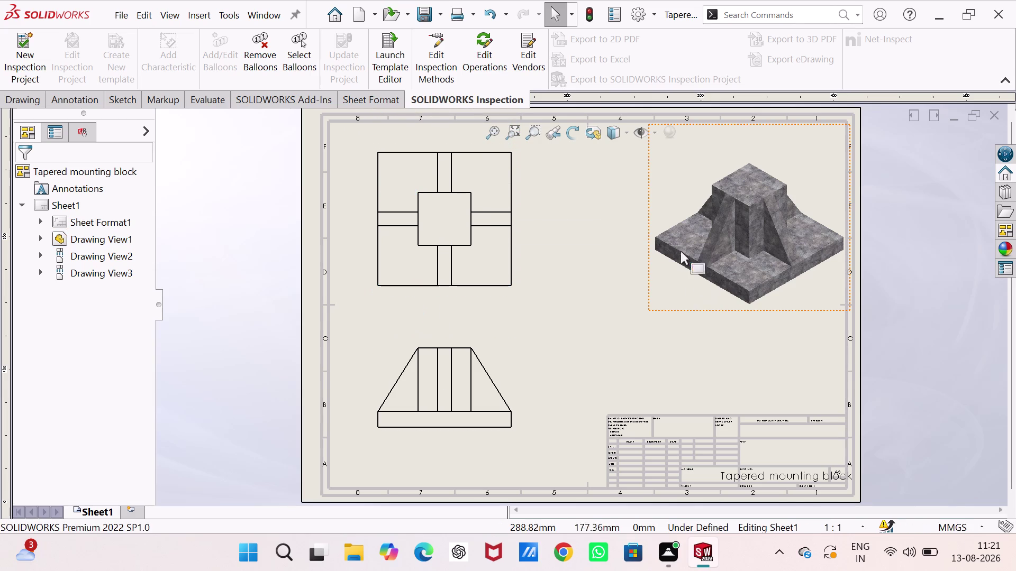
drag(648, 277, 624, 278)
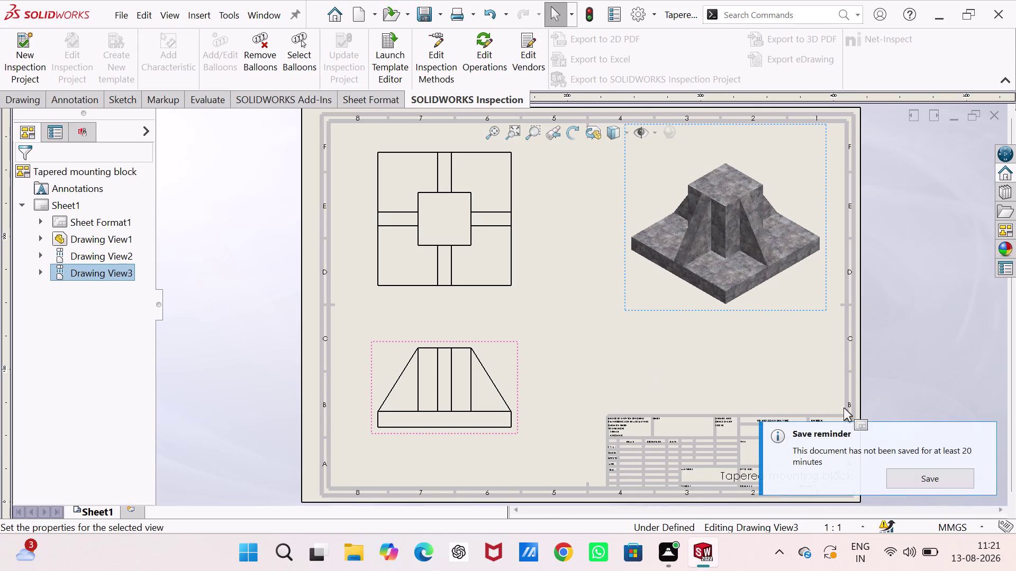
Dismiss the save reminder and bring up the Annotation tools.
click(978, 433)
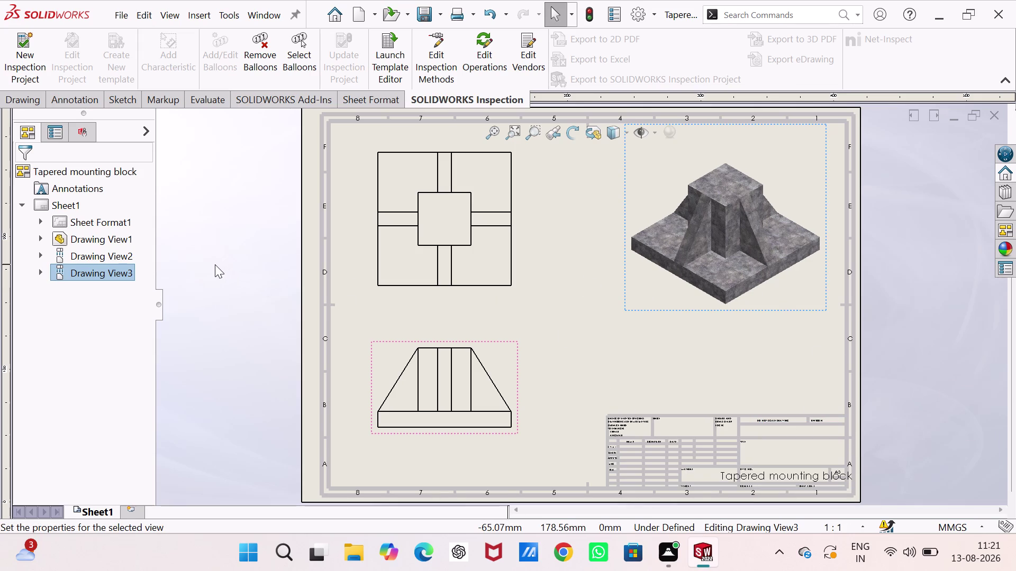
key(Escape)
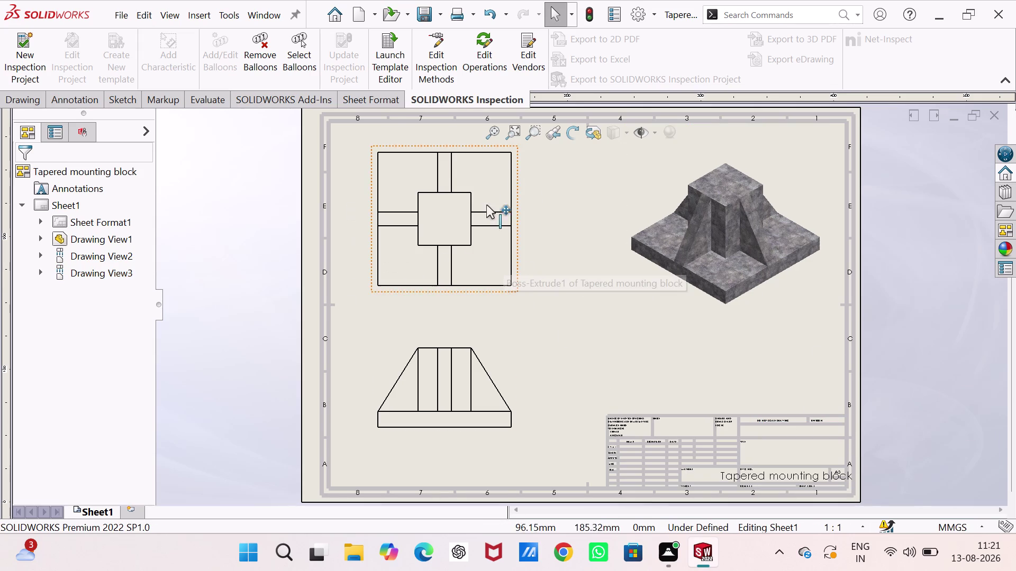
click(86, 99)
click(26, 54)
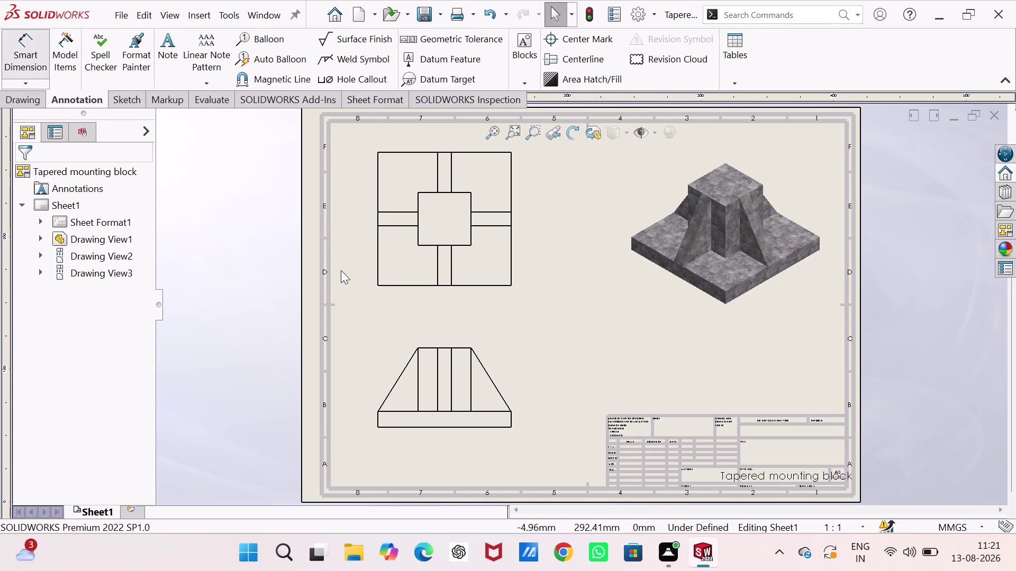
Add the 100 mm width dimension below the top view and remove the 30 mm dimension.
click(398, 287)
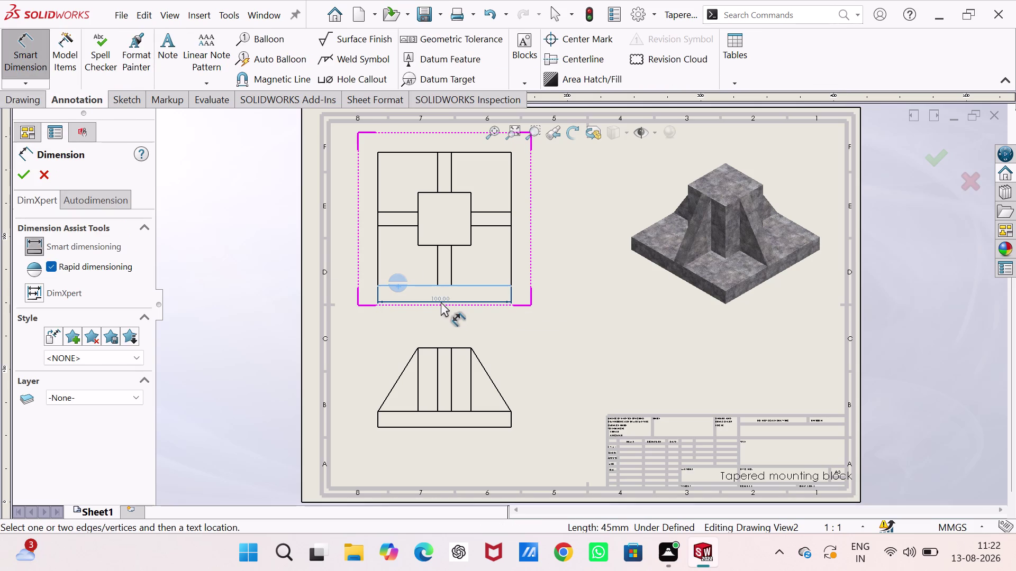
click(443, 306)
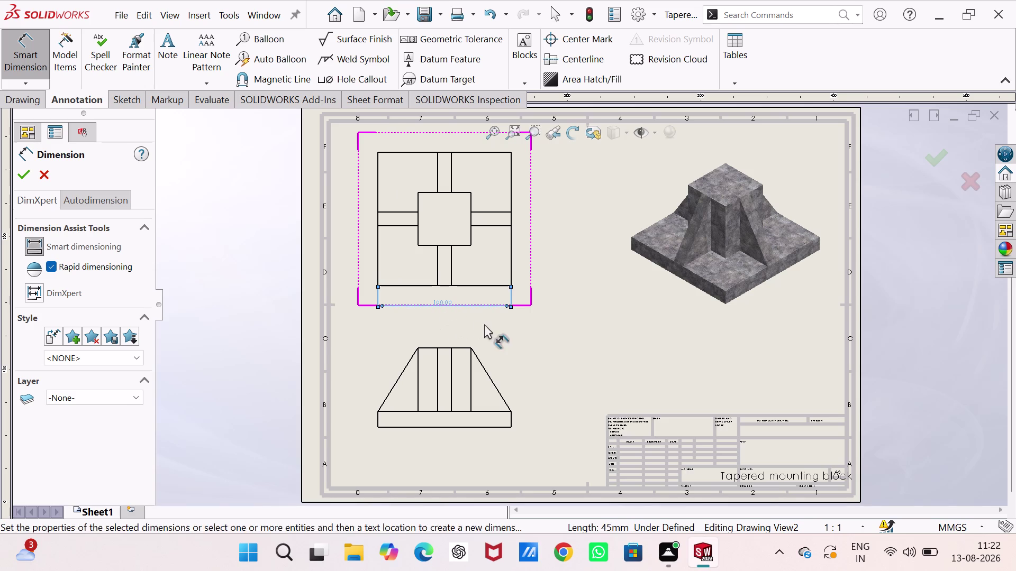
click(439, 266)
click(453, 266)
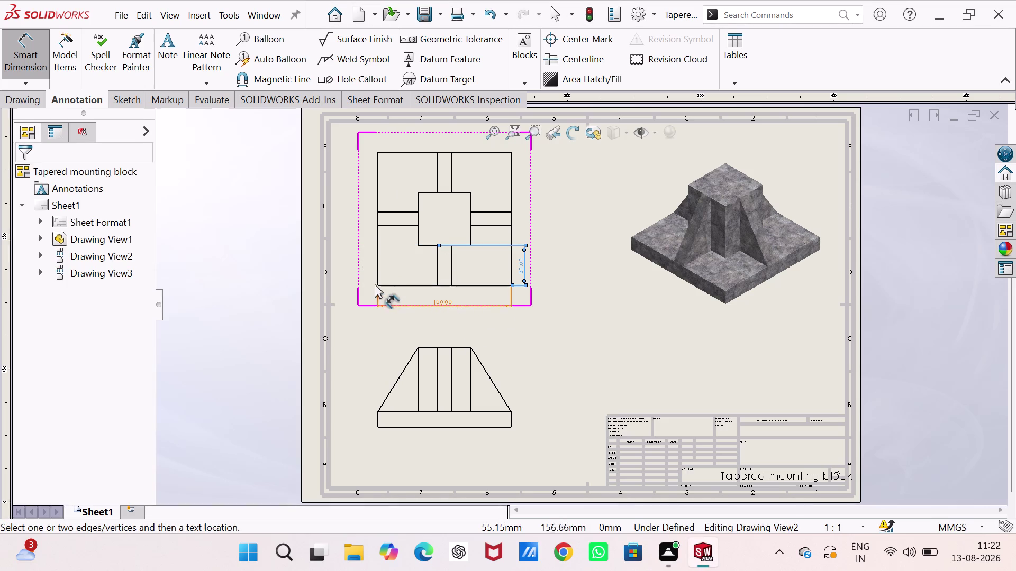
key(Escape)
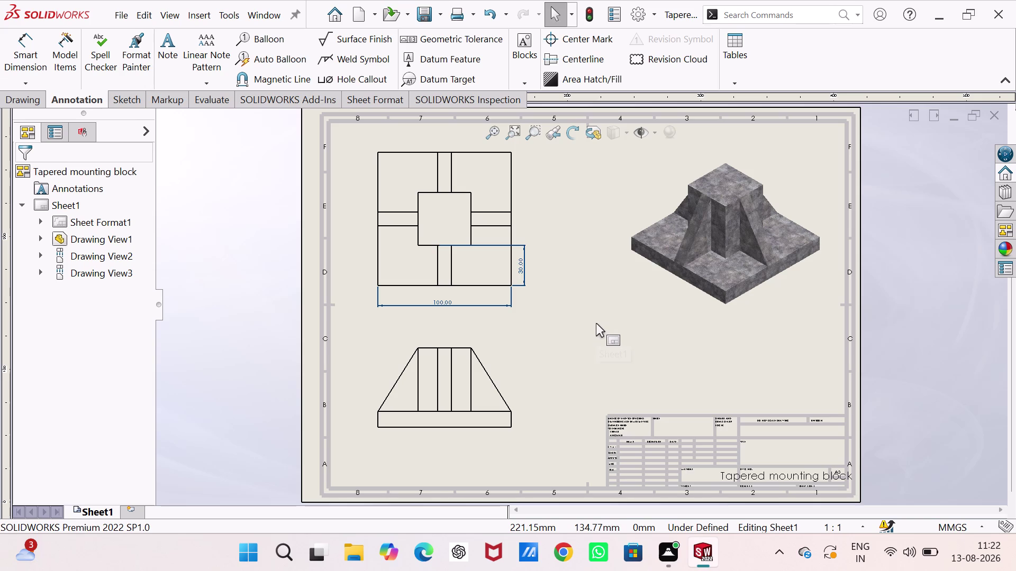
key(ctrl+z)
scroll(up, 3)
Add the 40 mm centre square height dimension to the right of the top view.
scroll(down, 3)
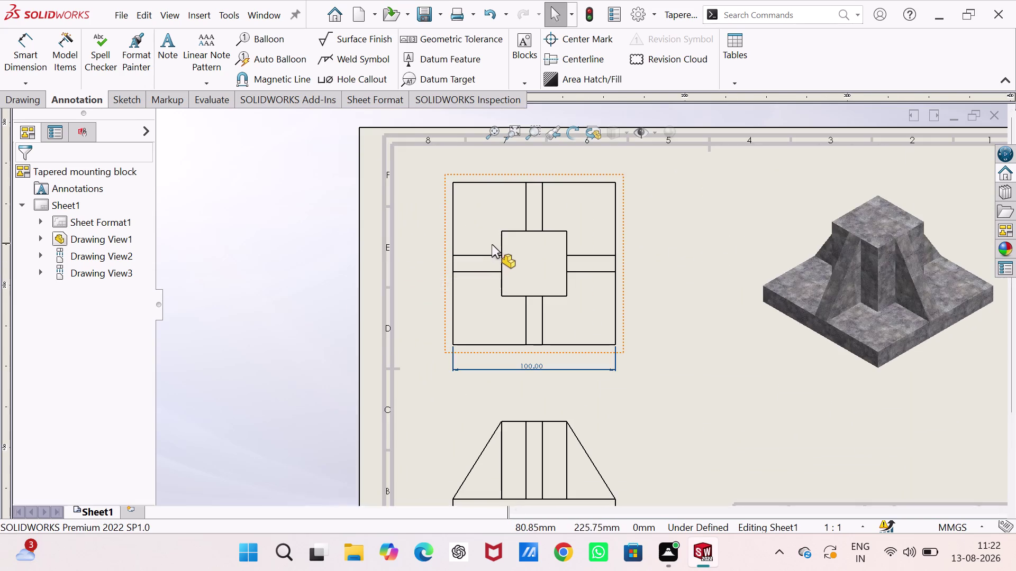
scroll(down, 3)
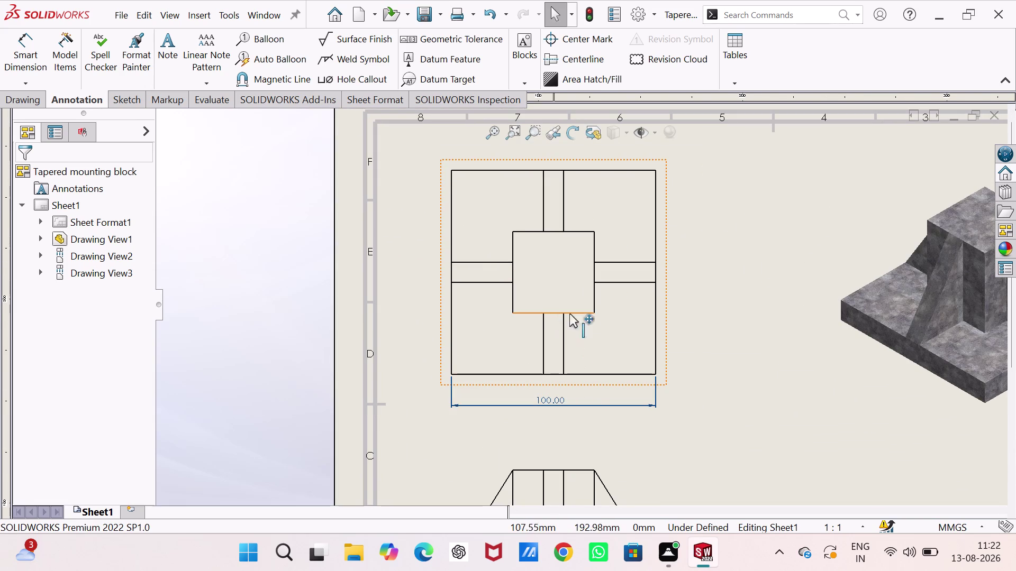
click(595, 298)
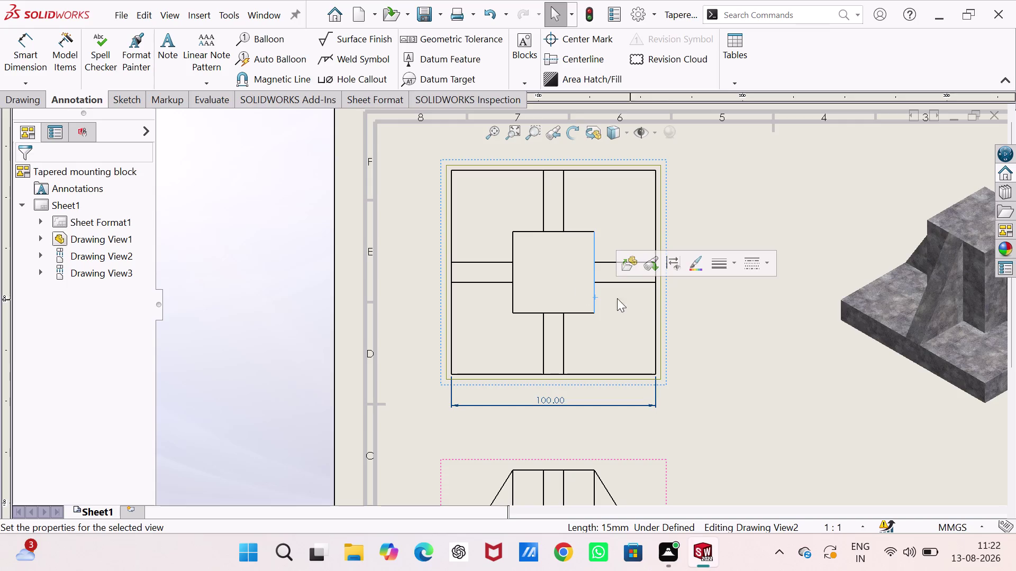
key(Escape)
click(32, 54)
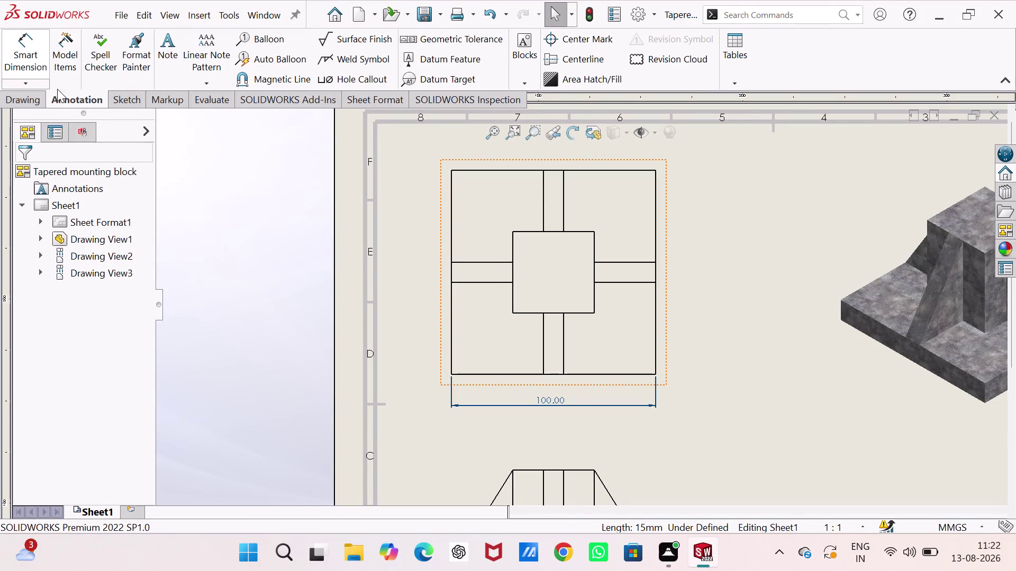
click(594, 300)
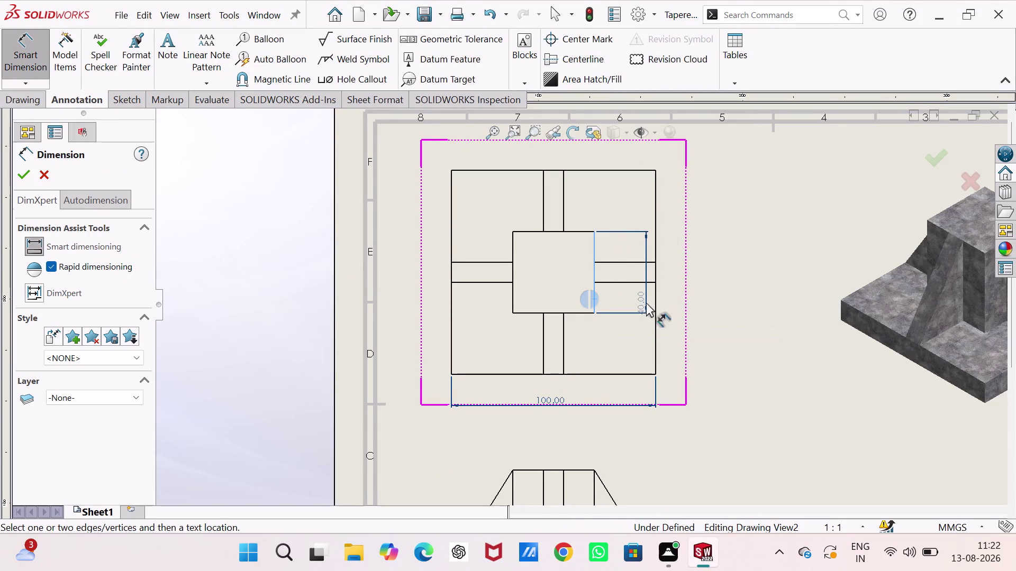
click(672, 283)
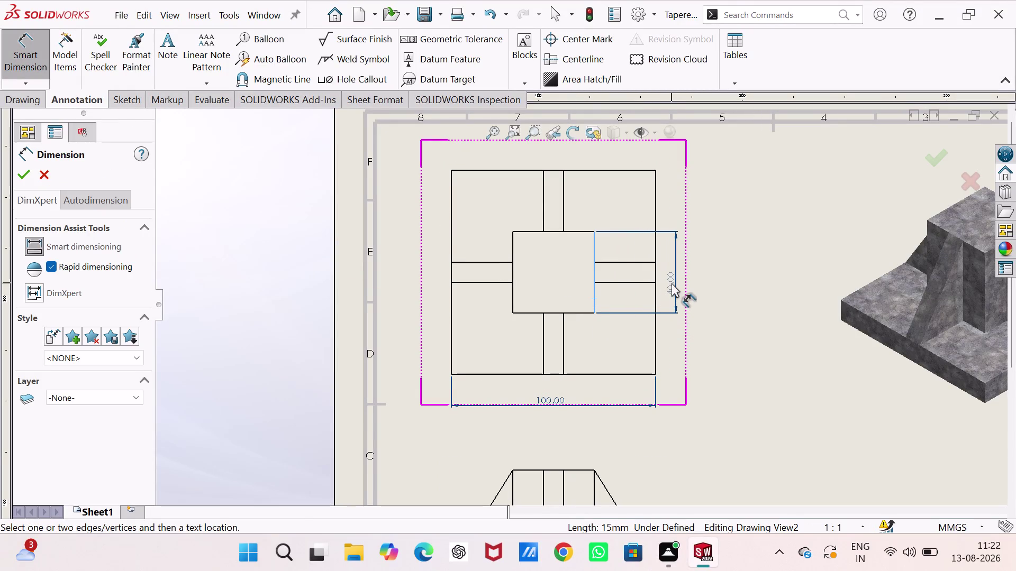
click(544, 375)
click(565, 375)
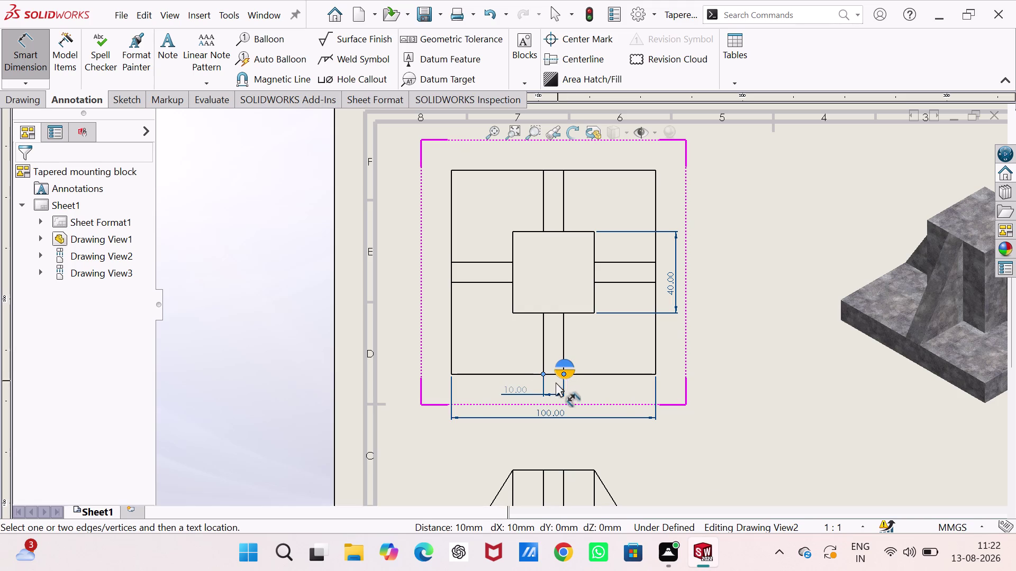
Dimension the bottom and top arm widths (10 mm each) and the 15 mm offset.
click(515, 390)
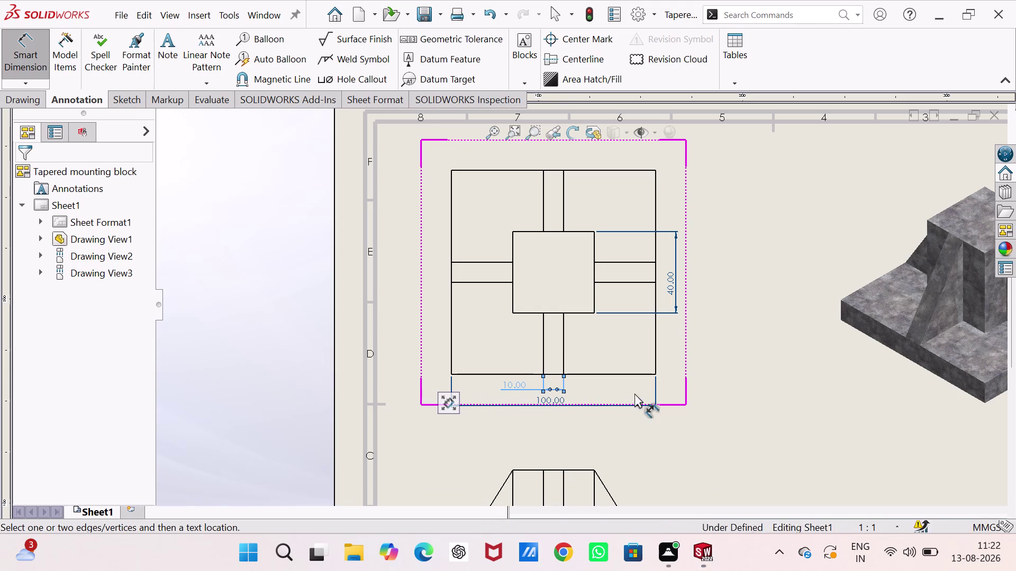
click(543, 169)
click(563, 170)
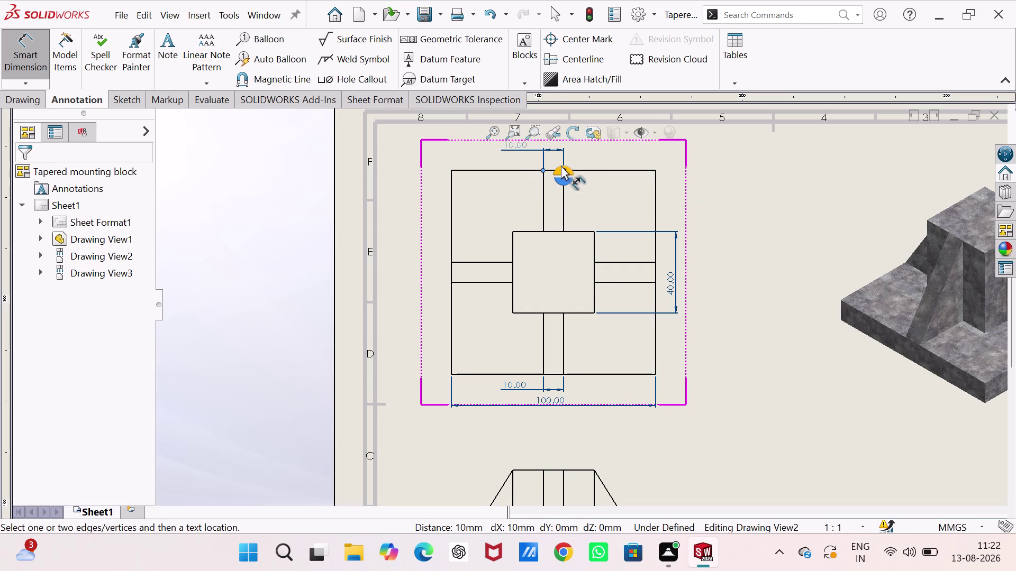
click(555, 153)
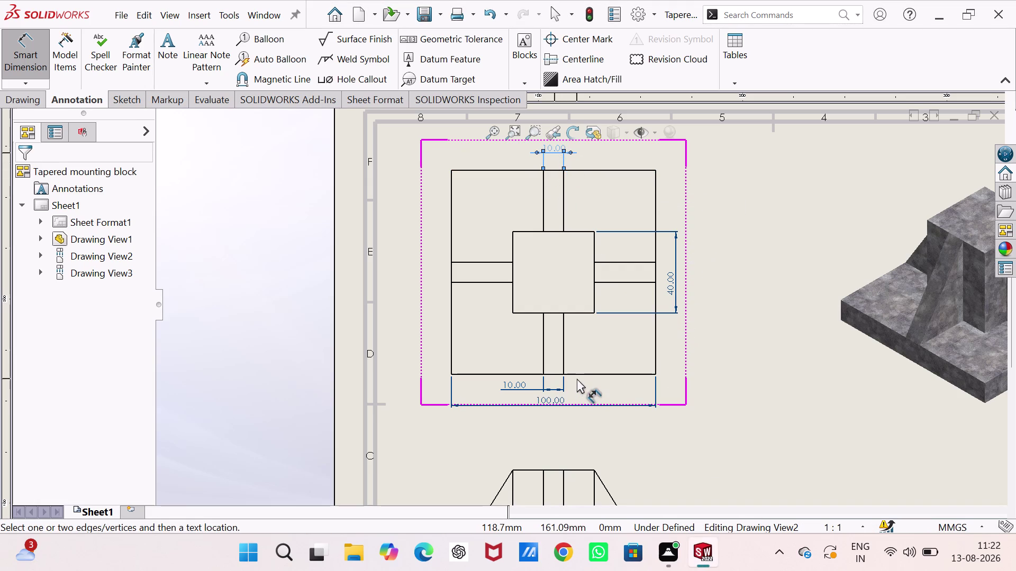
click(594, 230)
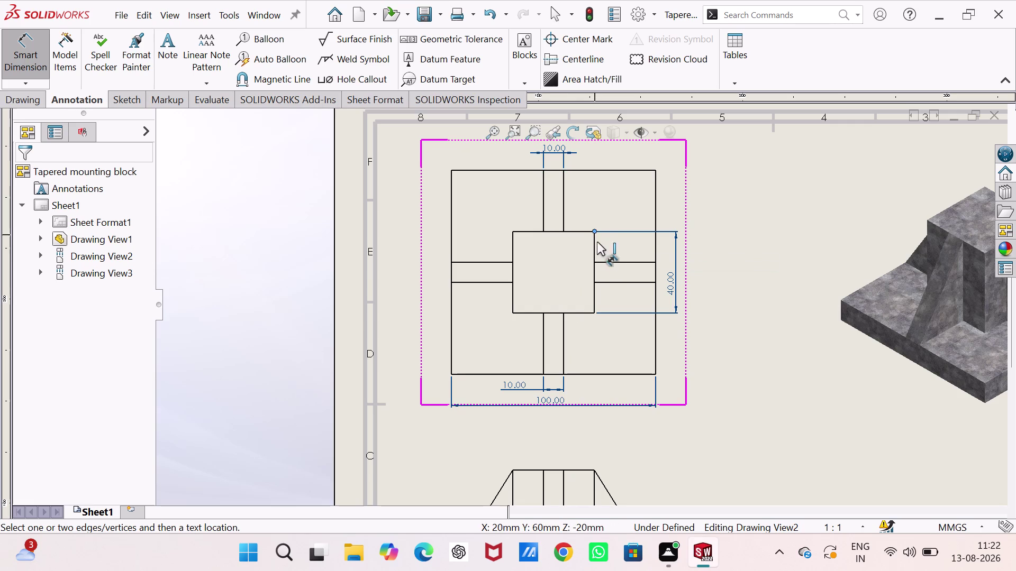
click(595, 262)
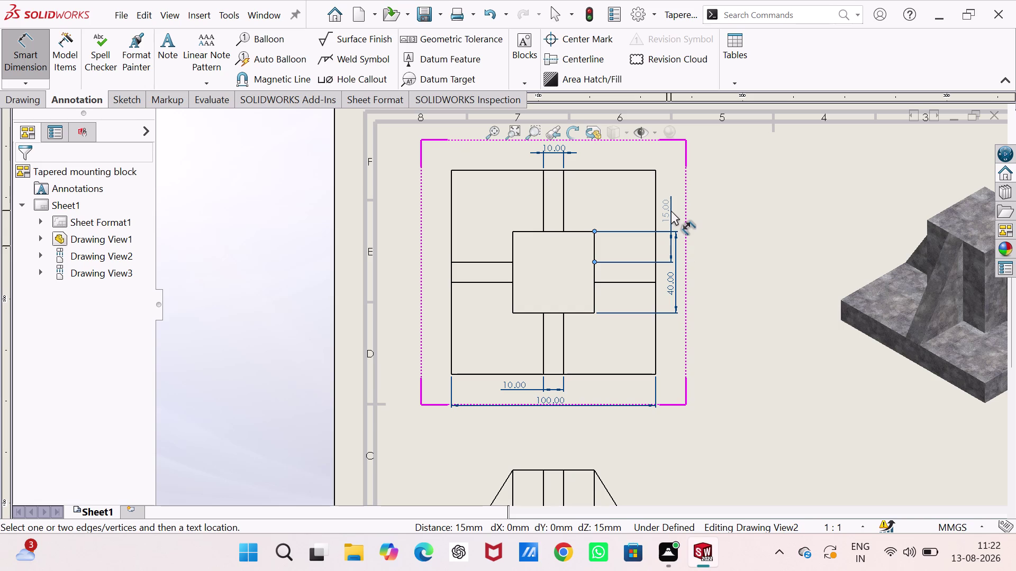
click(671, 211)
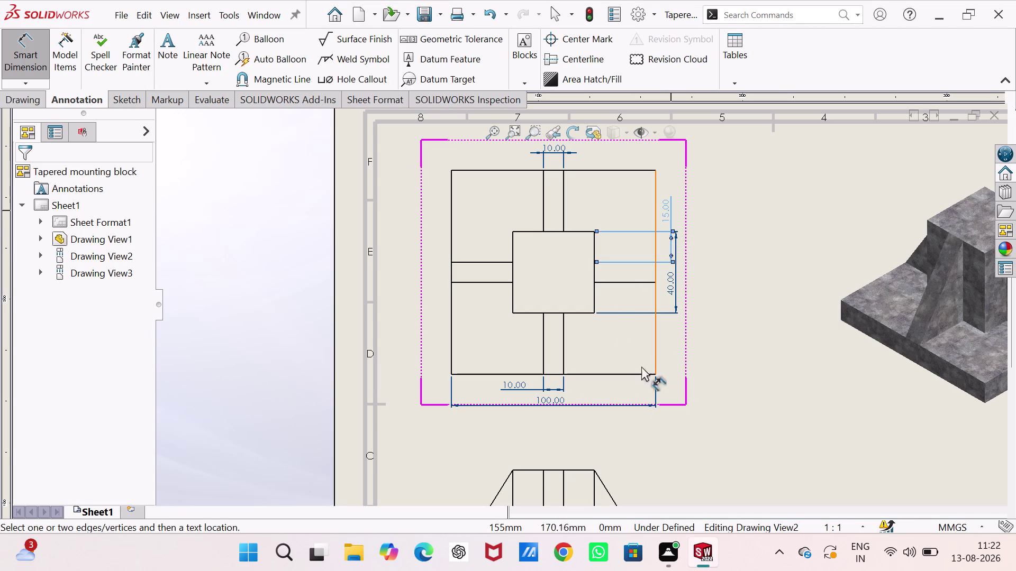
middle_drag(614, 420, 600, 185)
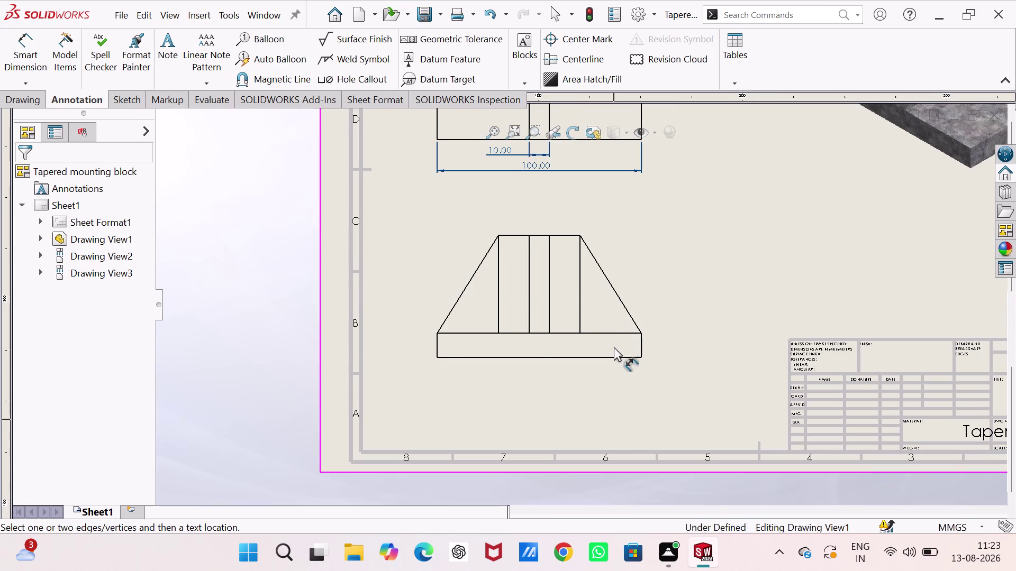
Add the 12 mm base thickness and 60 mm overall height dimensions to the front view.
click(617, 356)
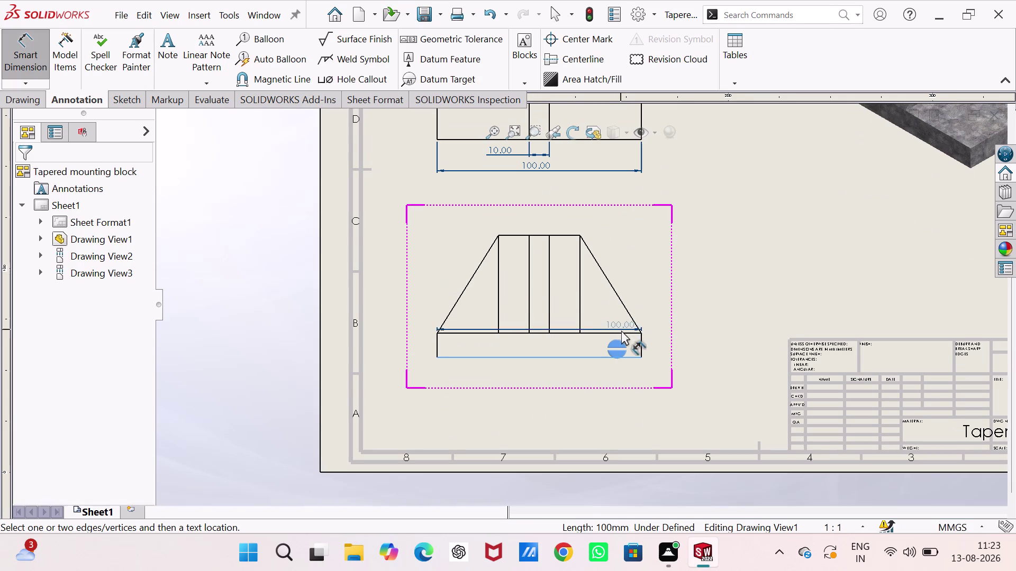
click(622, 332)
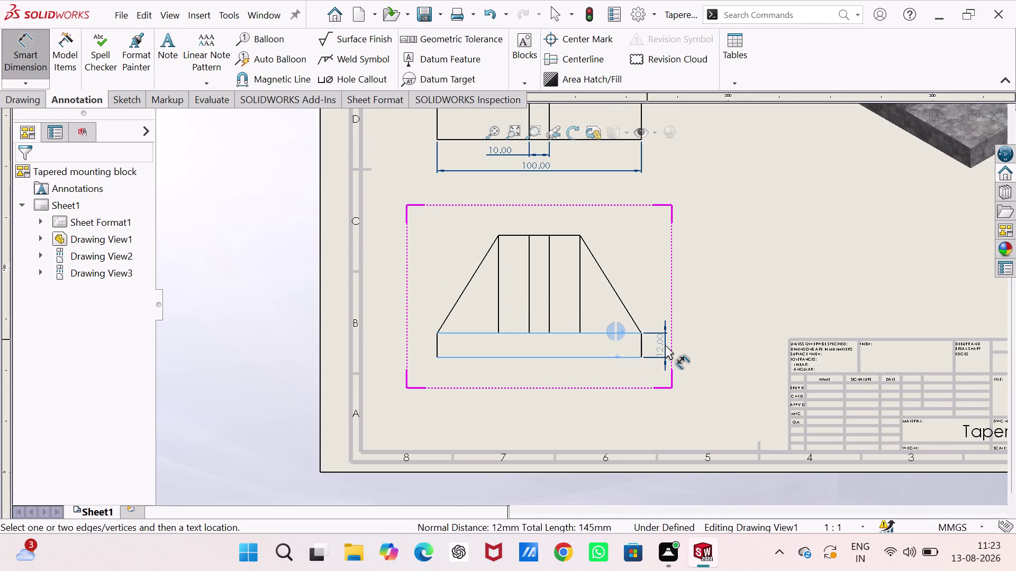
click(665, 344)
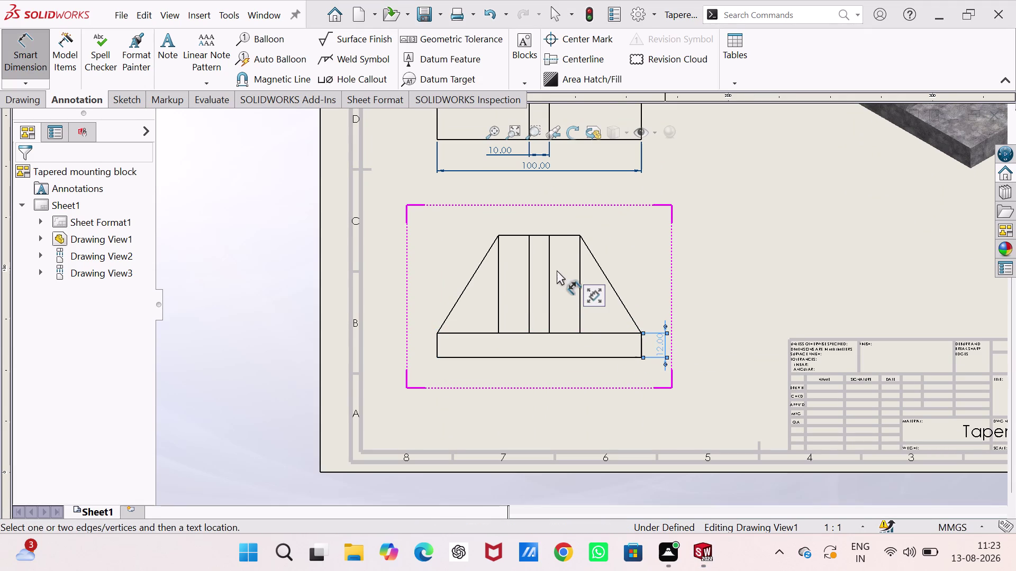
click(570, 358)
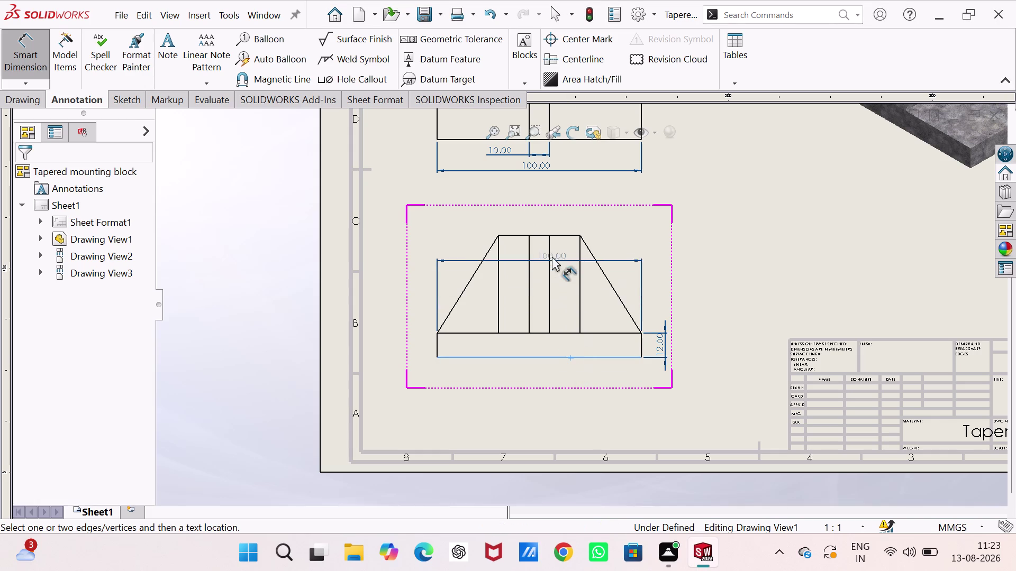
click(556, 235)
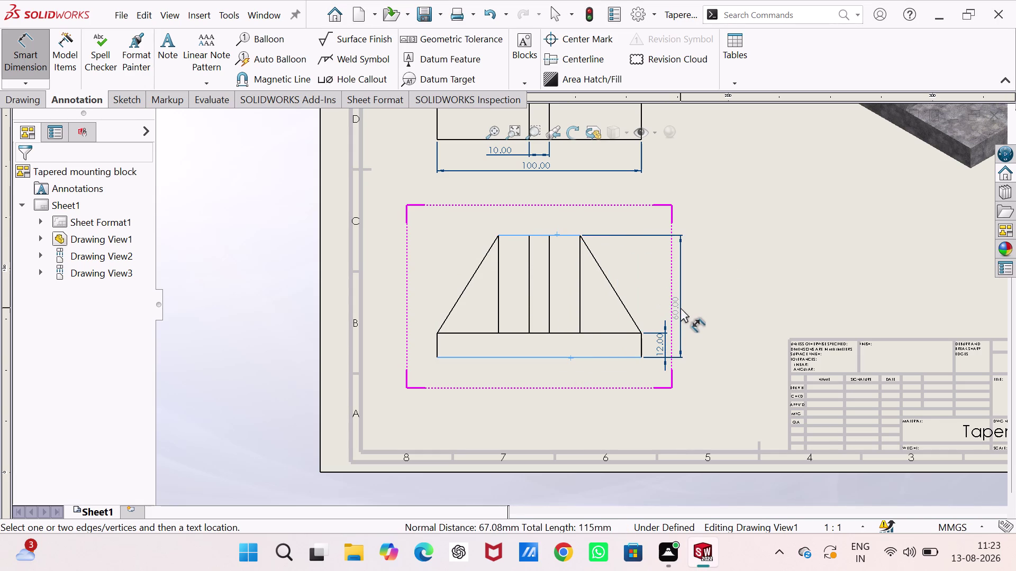
click(681, 308)
key(Escape)
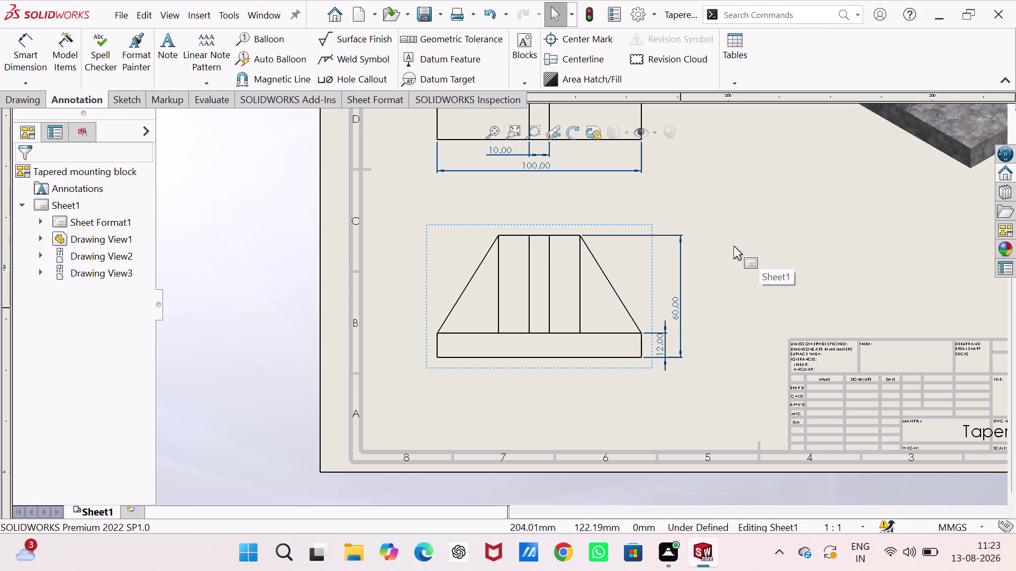
middle_drag(734, 244, 639, 425)
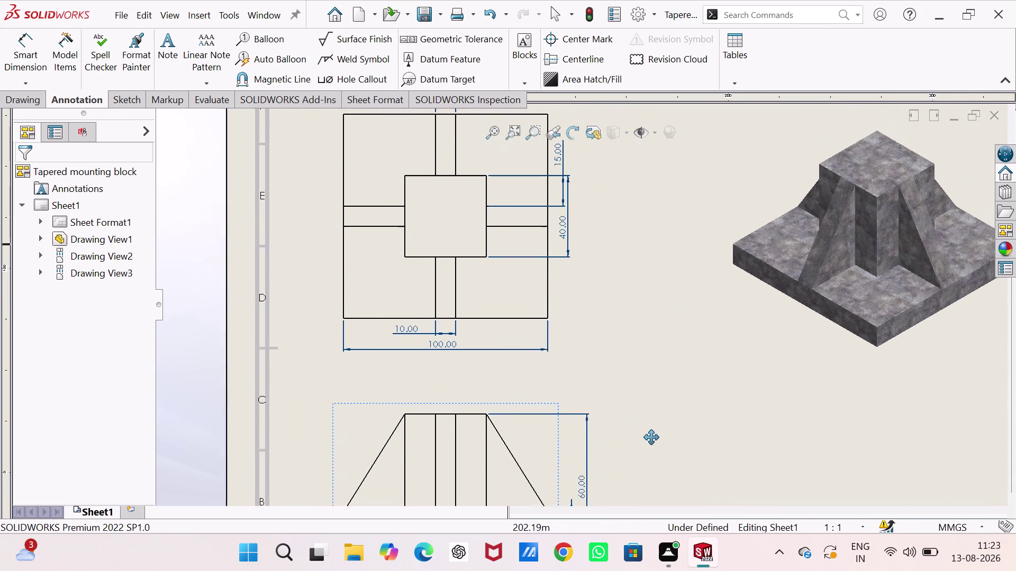
Fit the whole dimensioned sheet in view and start saving it as 'Tapered mounting block'.
middle_drag(638, 425, 624, 383)
scroll(down, 3)
scroll(down, 3)
scroll(up, 3)
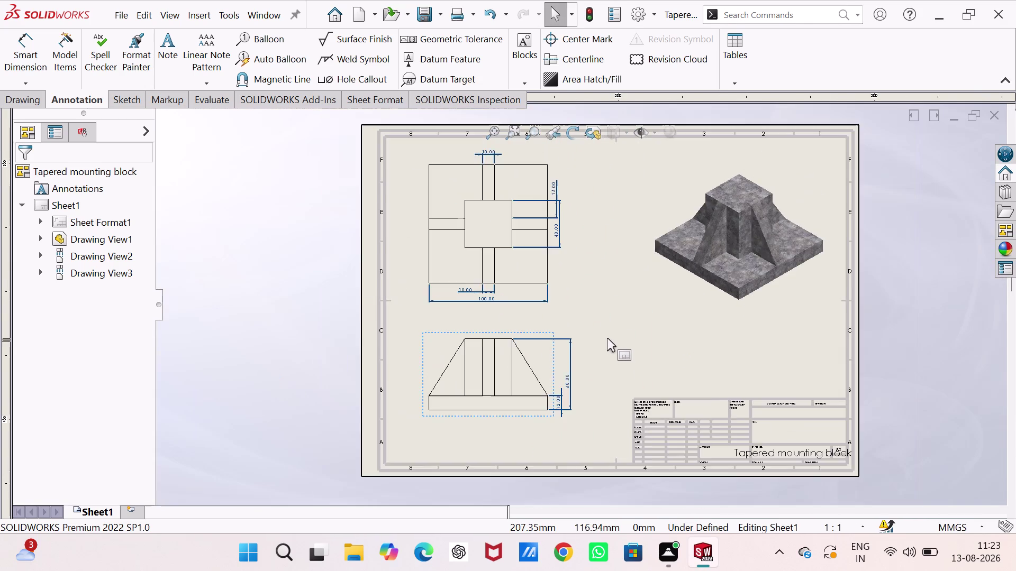
scroll(up, 3)
scroll(down, 3)
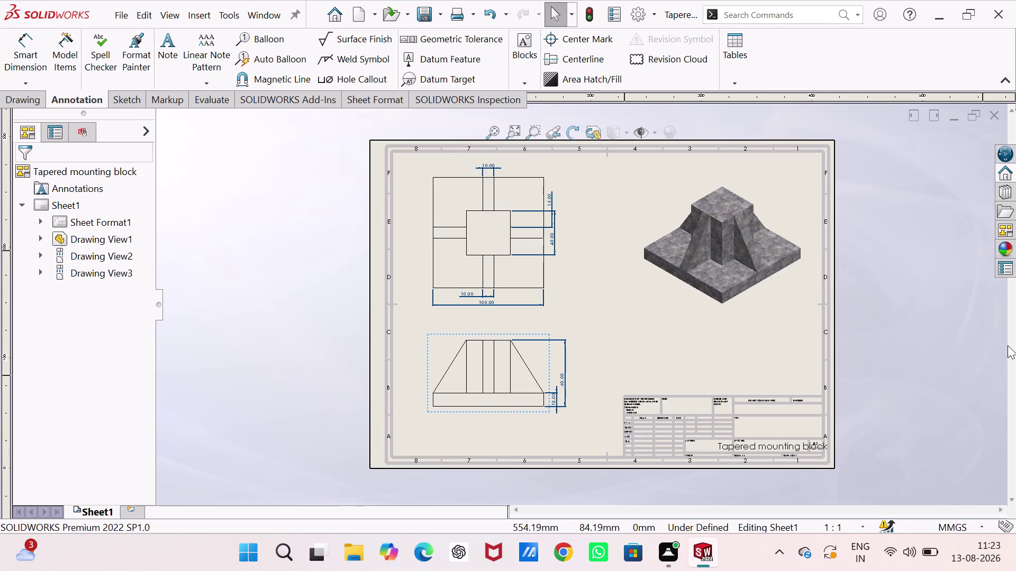
key(ctrl+s)
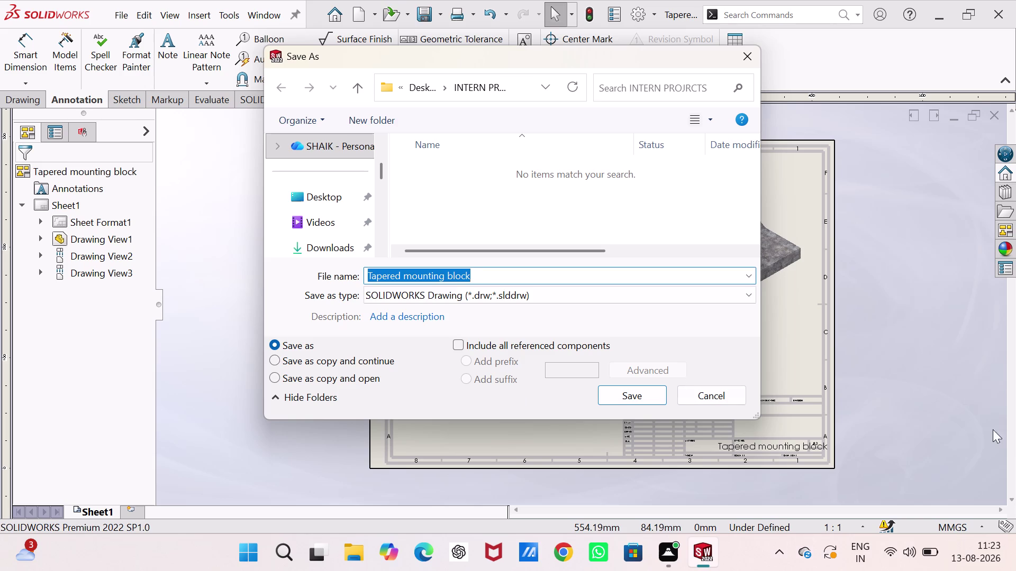
Set the file type to Adobe Portable Document Format (*.pdf) and save.
click(751, 293)
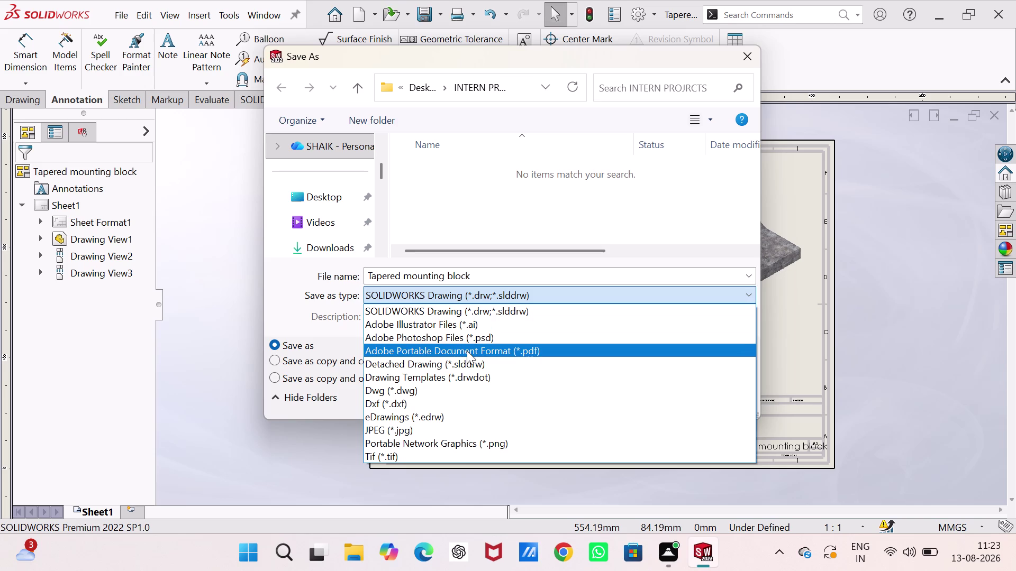
click(529, 351)
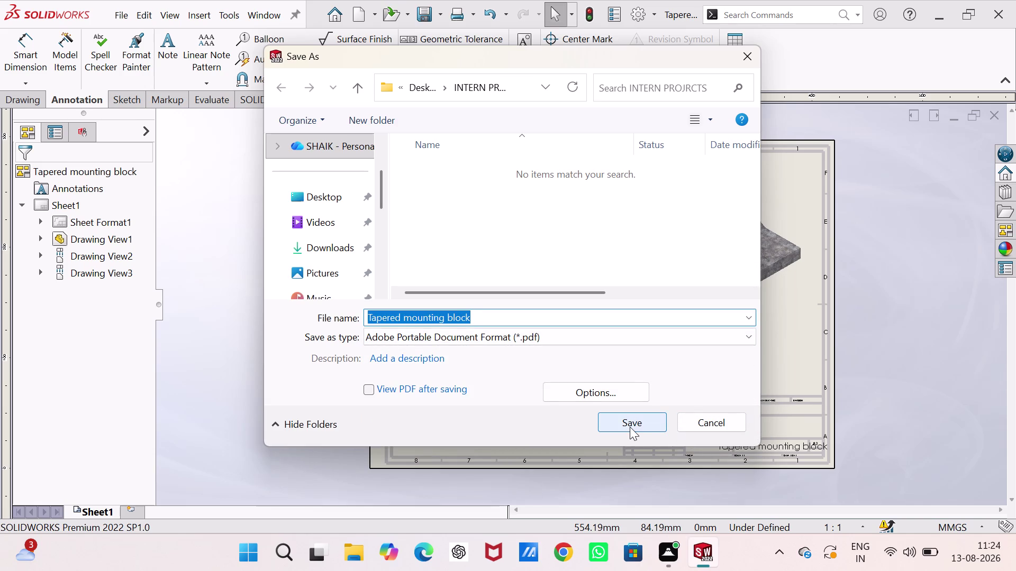
click(629, 427)
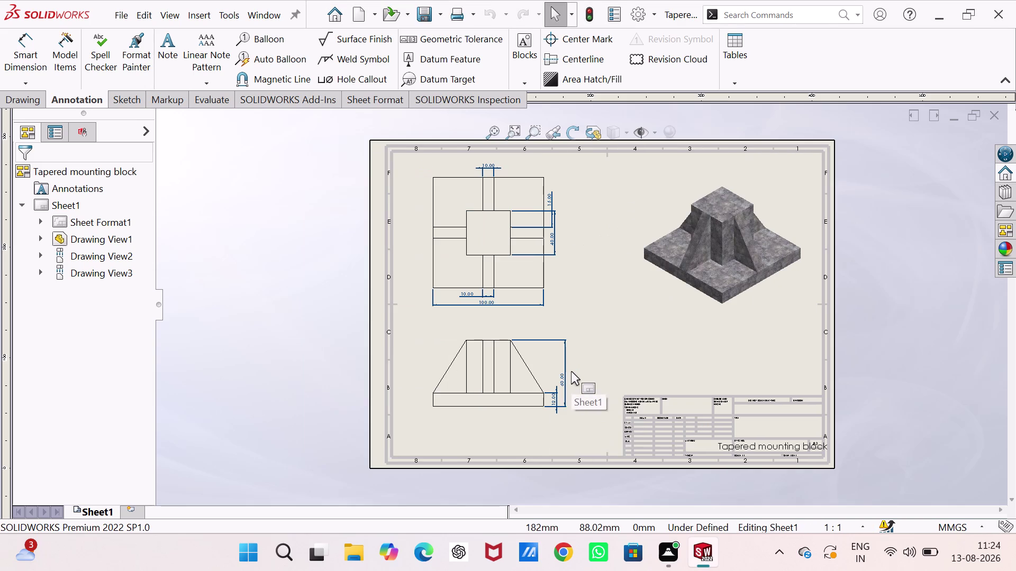
click(440, 22)
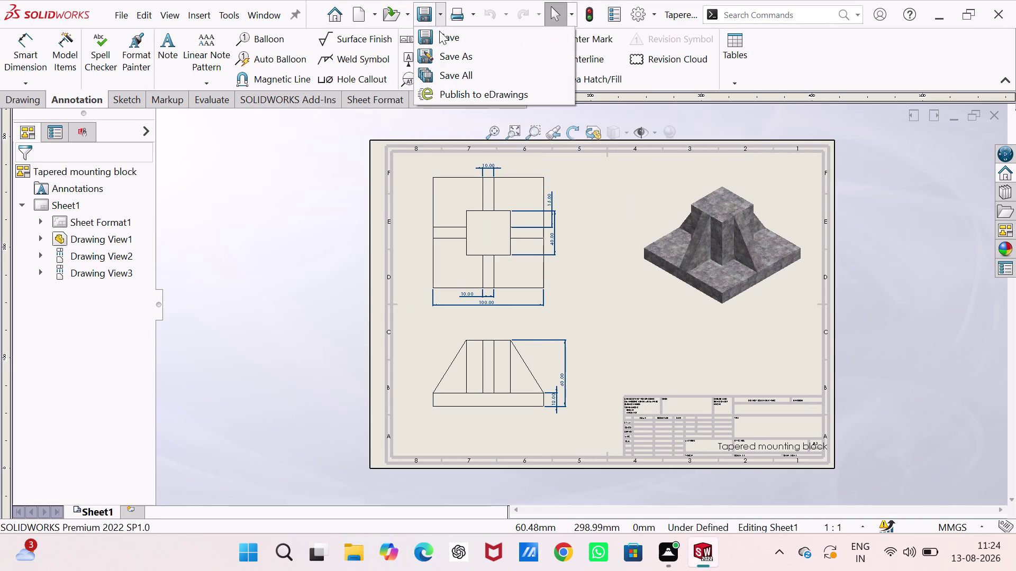
click(444, 57)
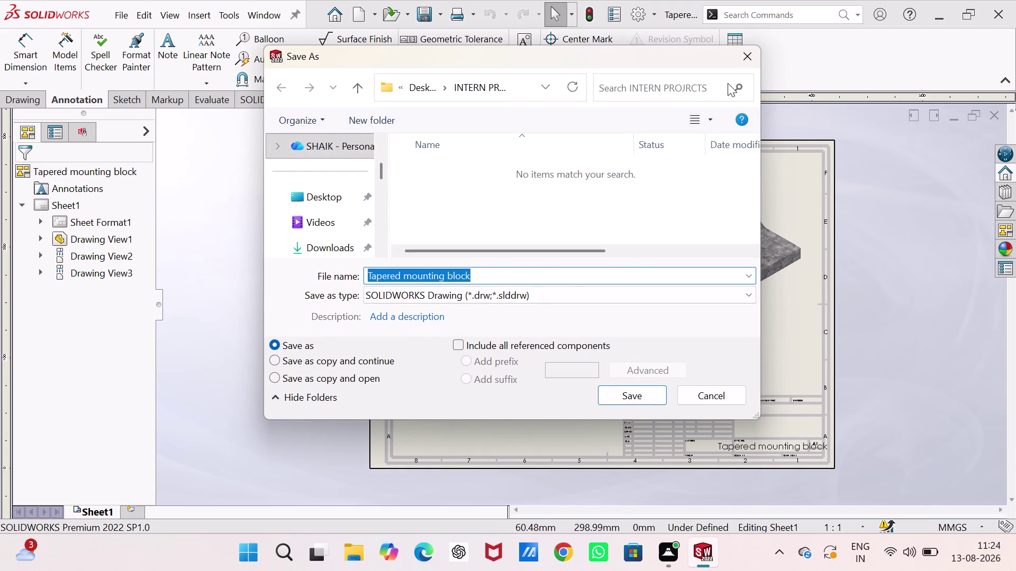
click(741, 55)
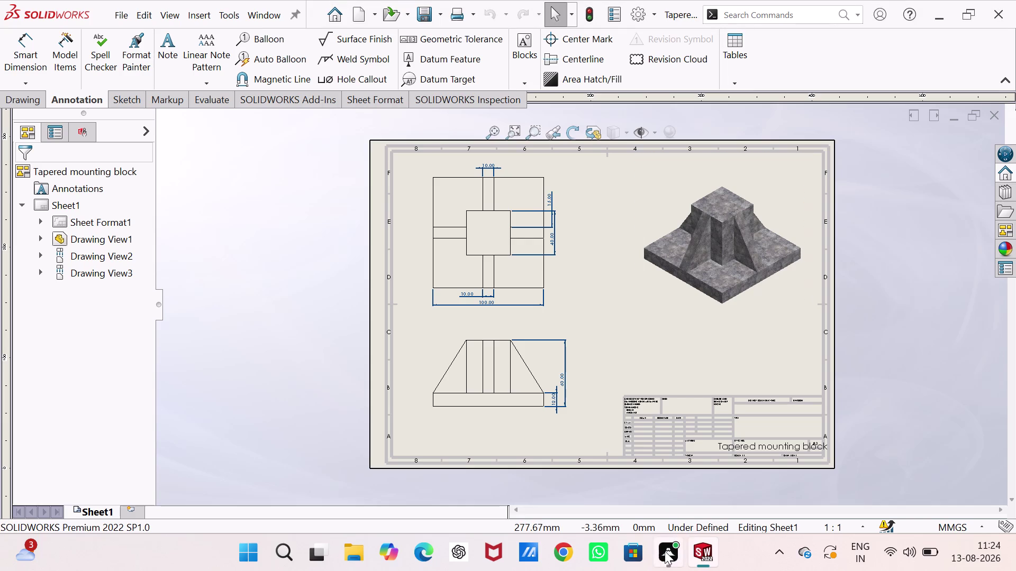